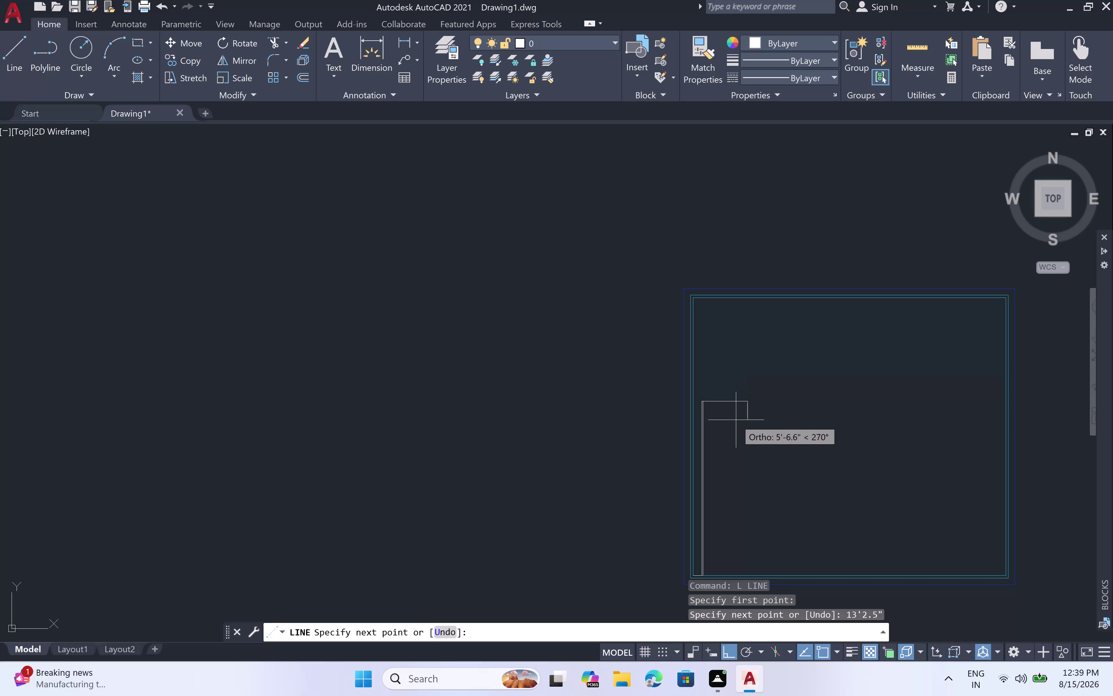
Finish the 13'2.5" vertical line down to the frame's bottom edge.
scroll(up, 3)
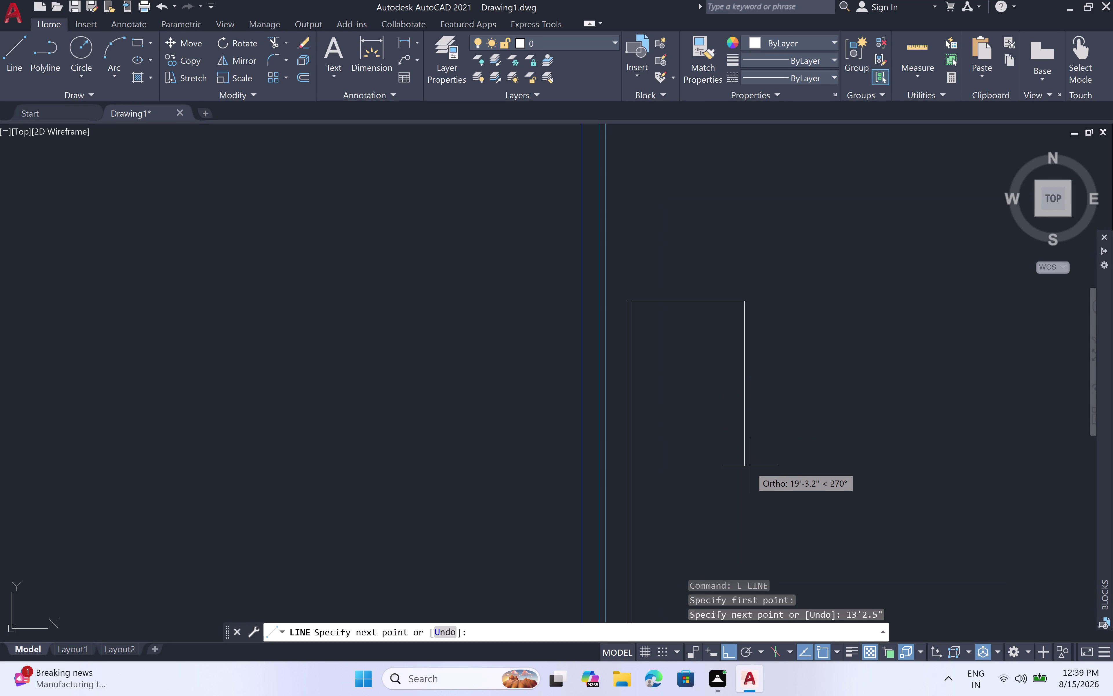
scroll(down, 3)
scroll(down, 3)
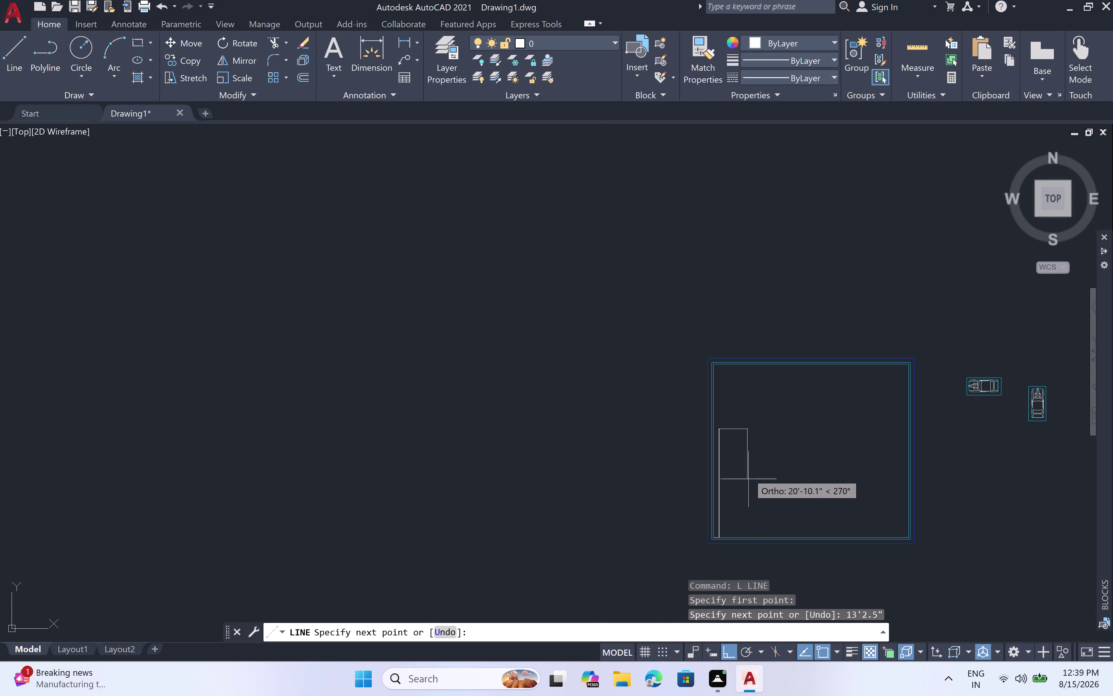
scroll(up, 3)
scroll(up, 3)
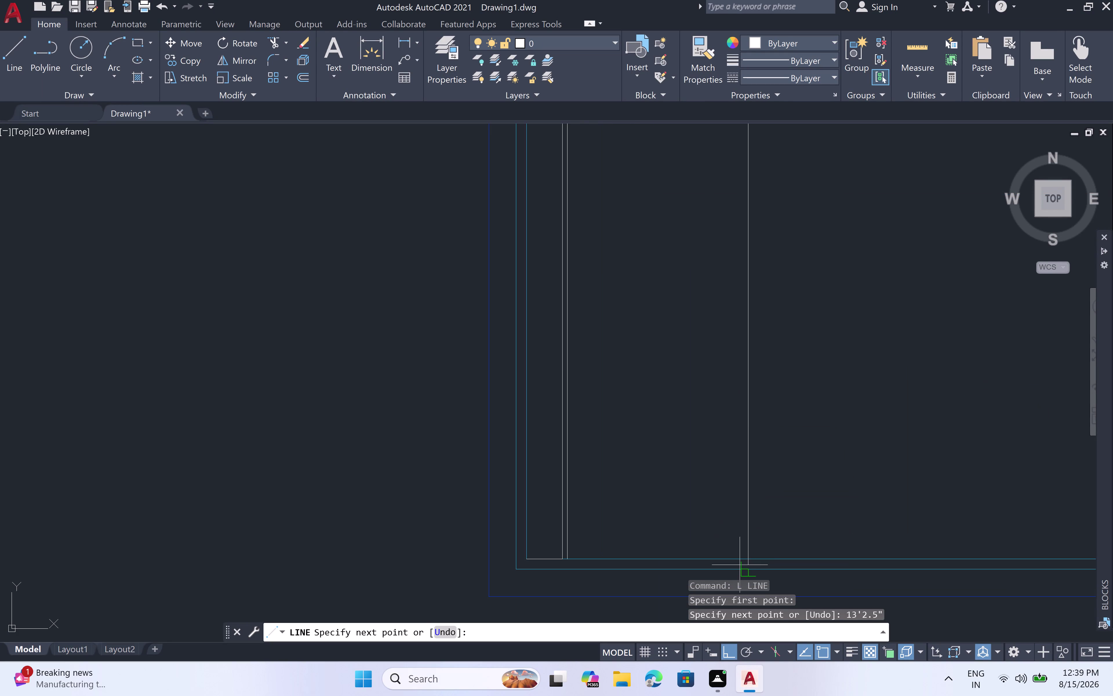
click(747, 558)
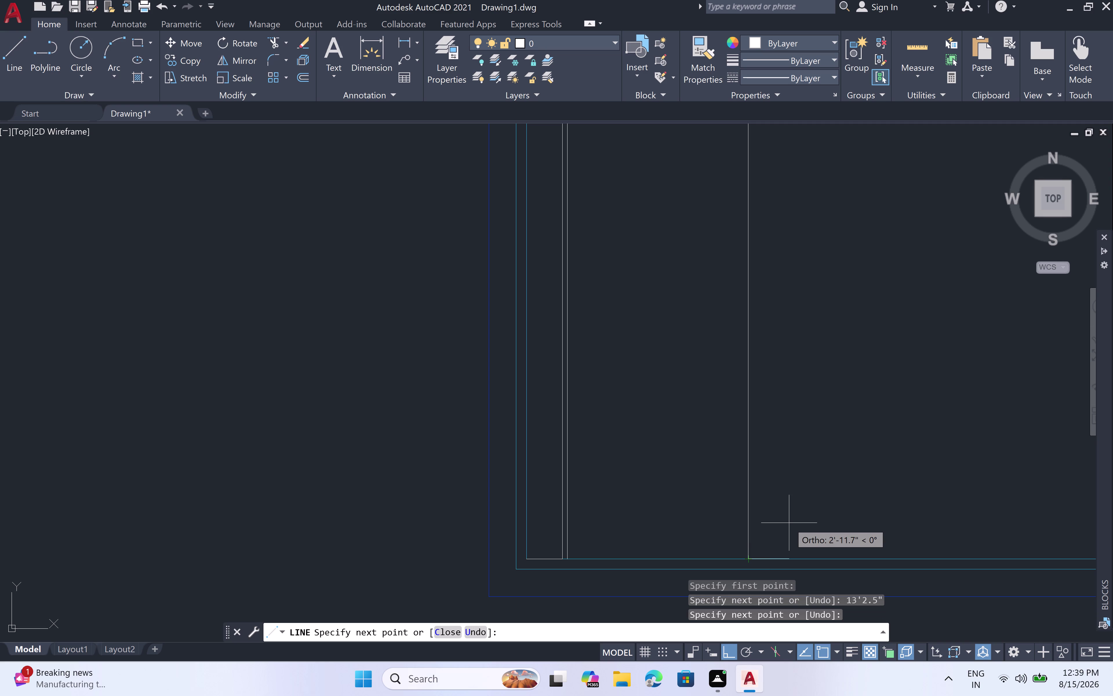
key(Escape)
Cancel the mistaken OFFSETEDGE command and start OFFSET instead.
text(O)
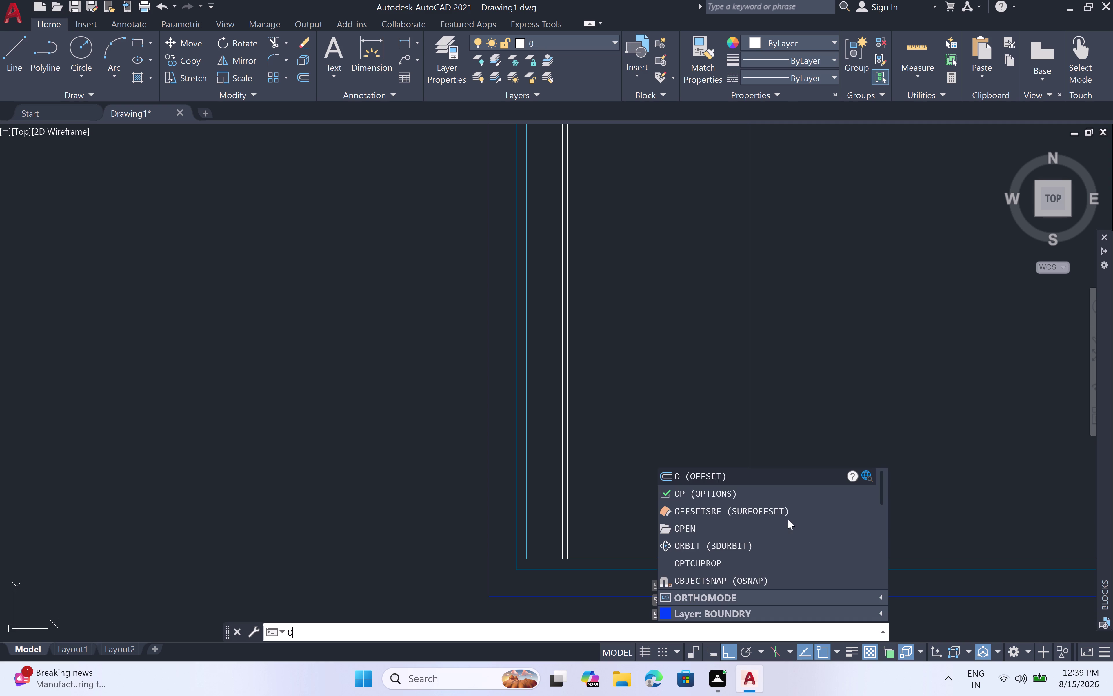
text(FF)
key(space)
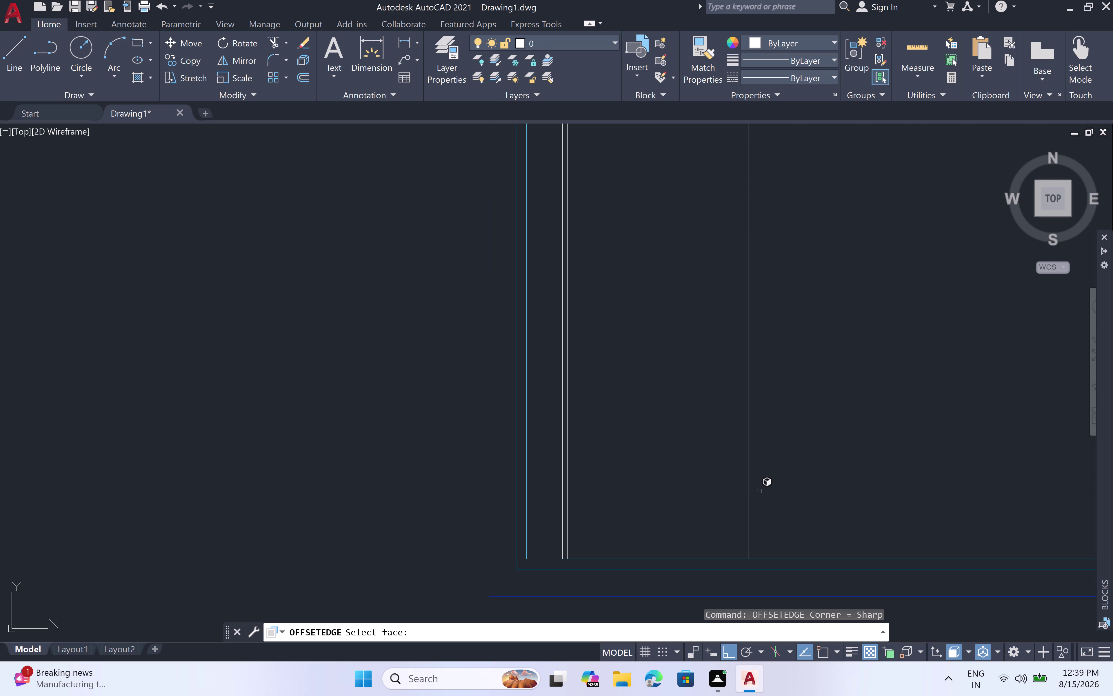
key(Escape)
key(o)
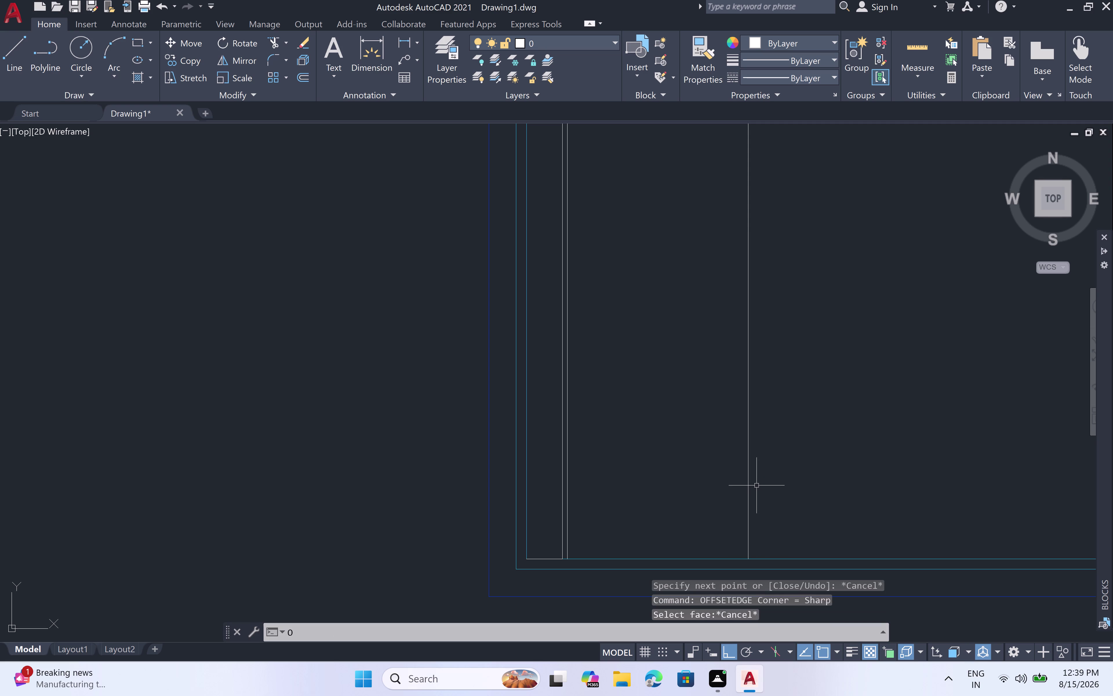
text(FF)
key(space)
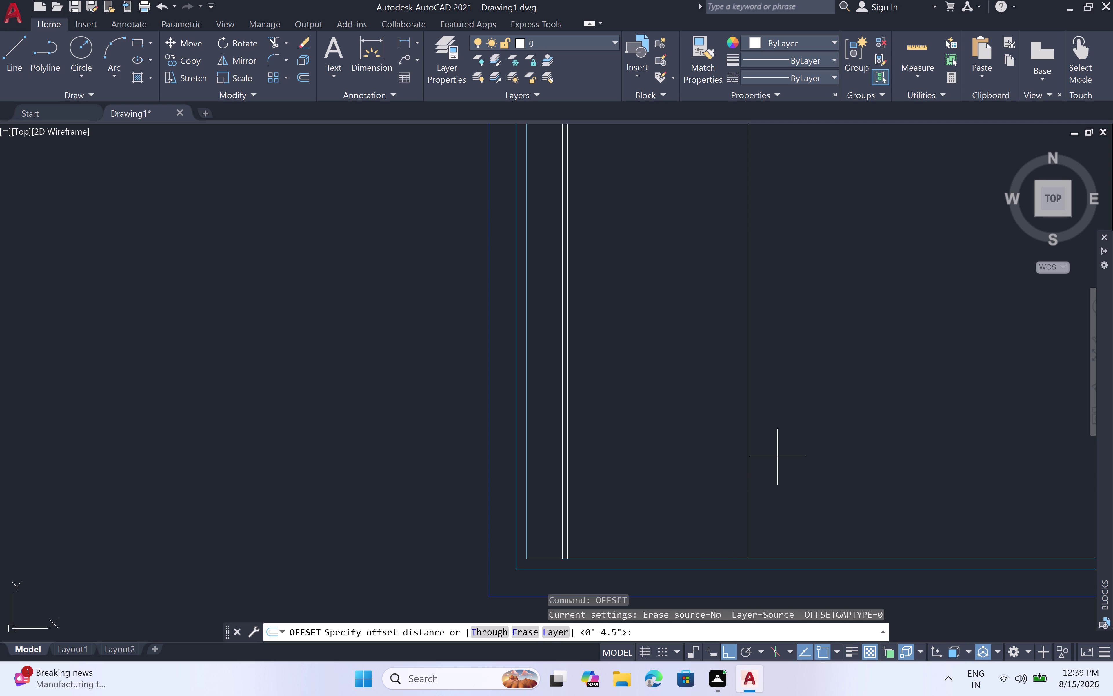
Offset the inner vertical line 4.5" to the right.
key(space)
click(749, 450)
double_click(787, 440)
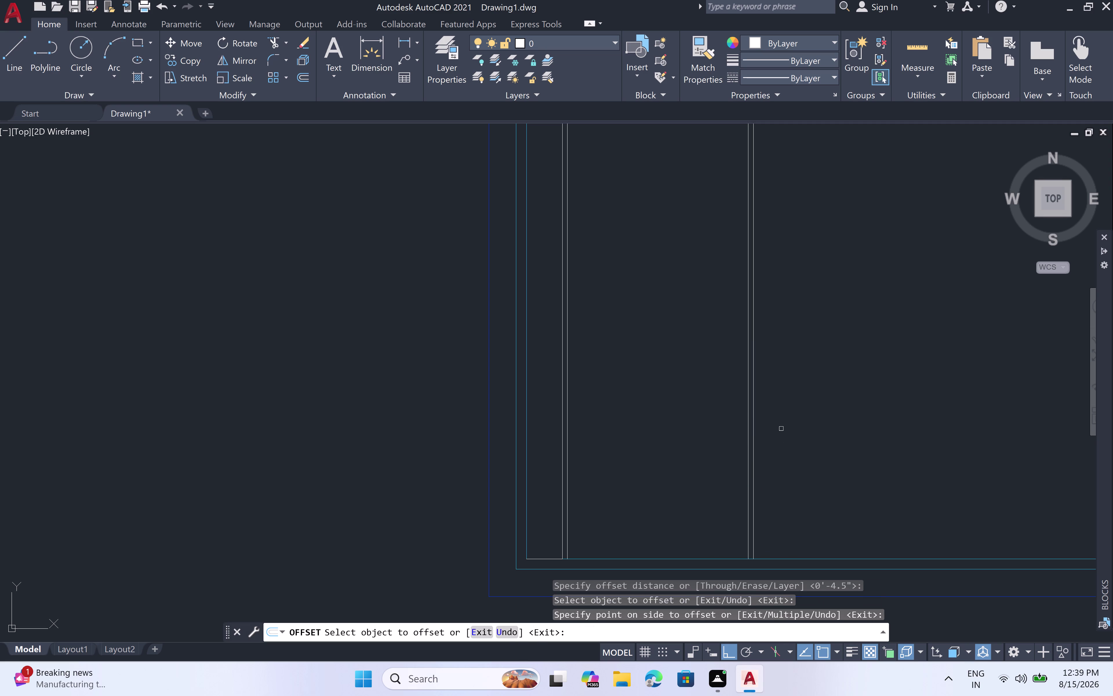
scroll(down, 3)
middle_drag(784, 175, 828, 460)
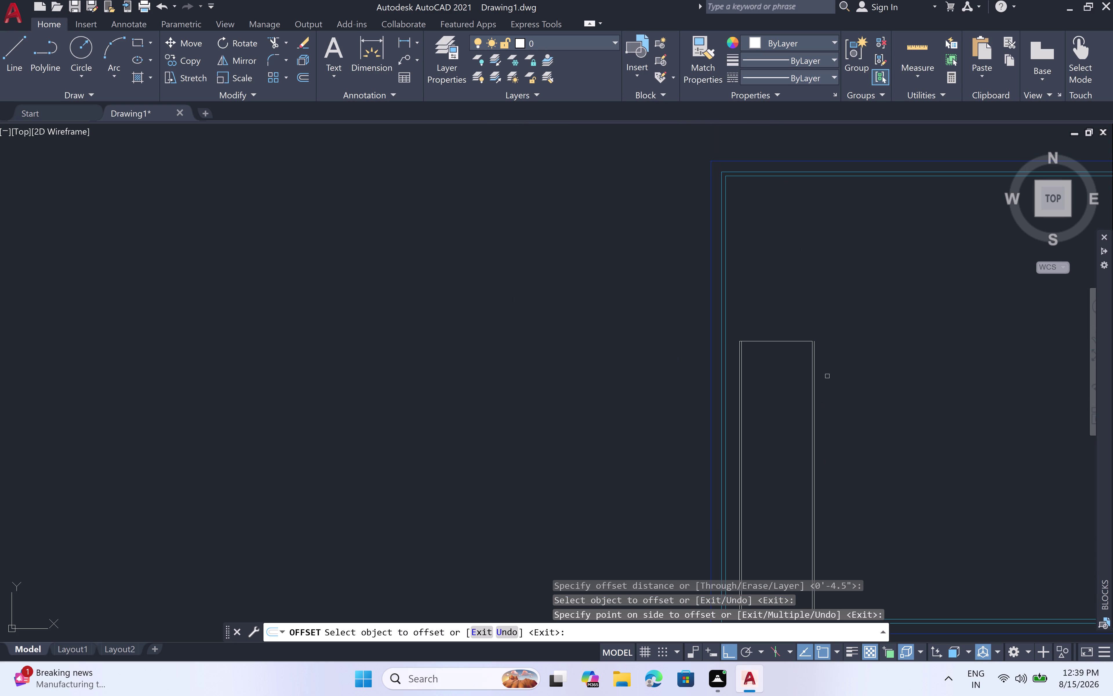
scroll(up, 3)
key(Escape)
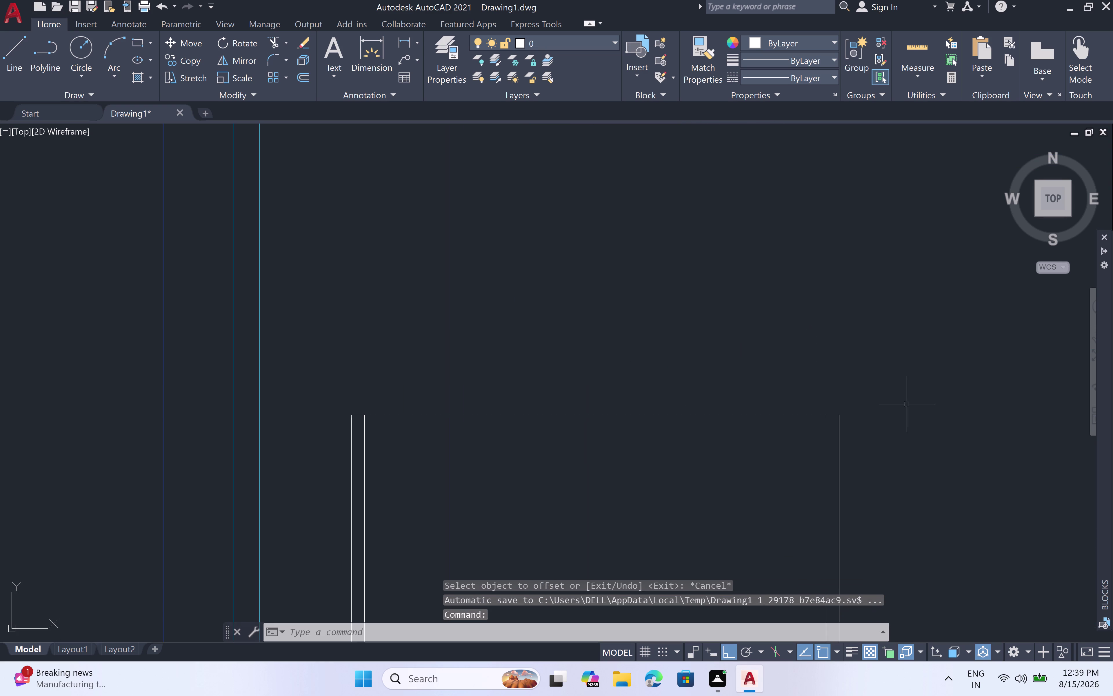
Attempt a short line at the frame's top-right corner, then cancel it.
key(l)
key(space)
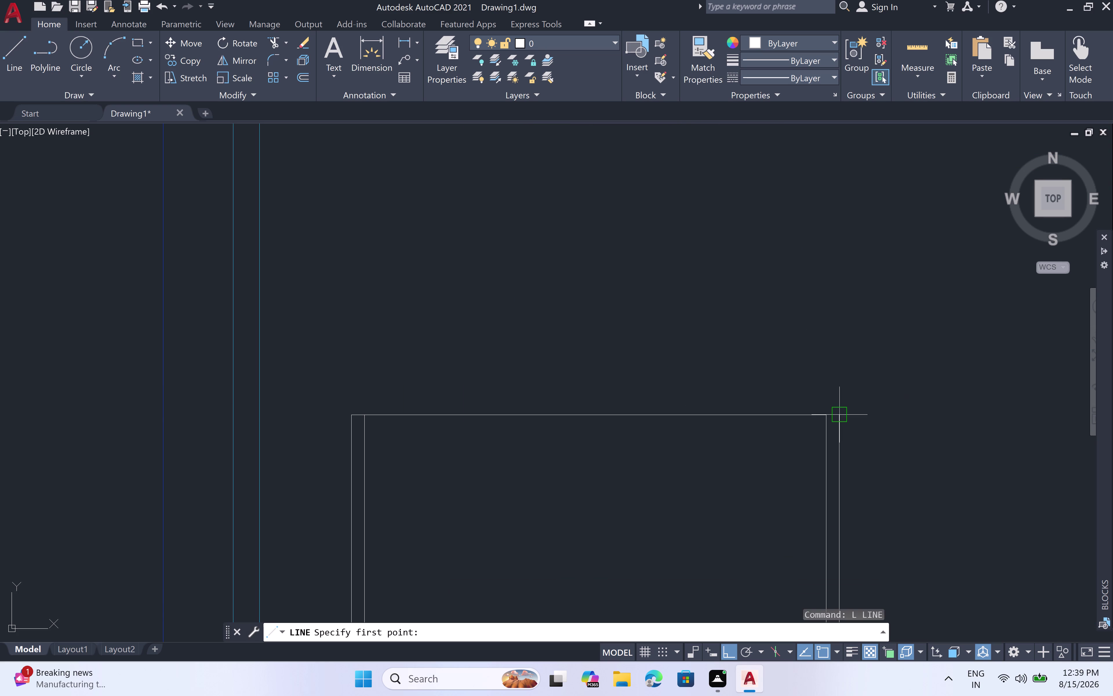
click(826, 416)
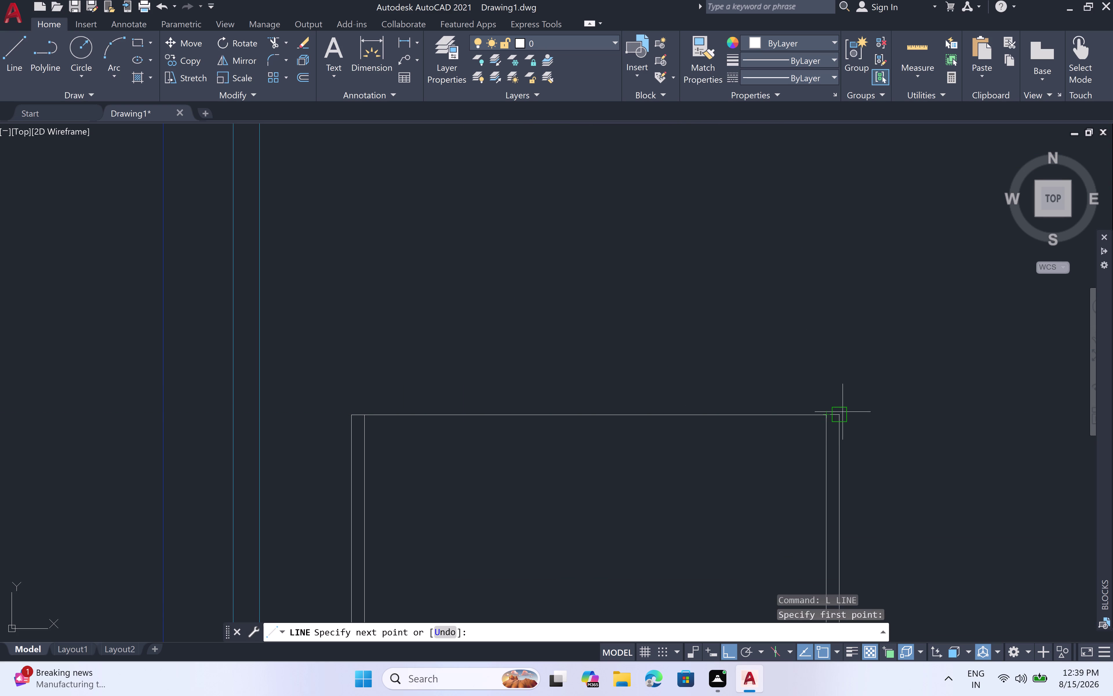
click(837, 413)
key(Escape)
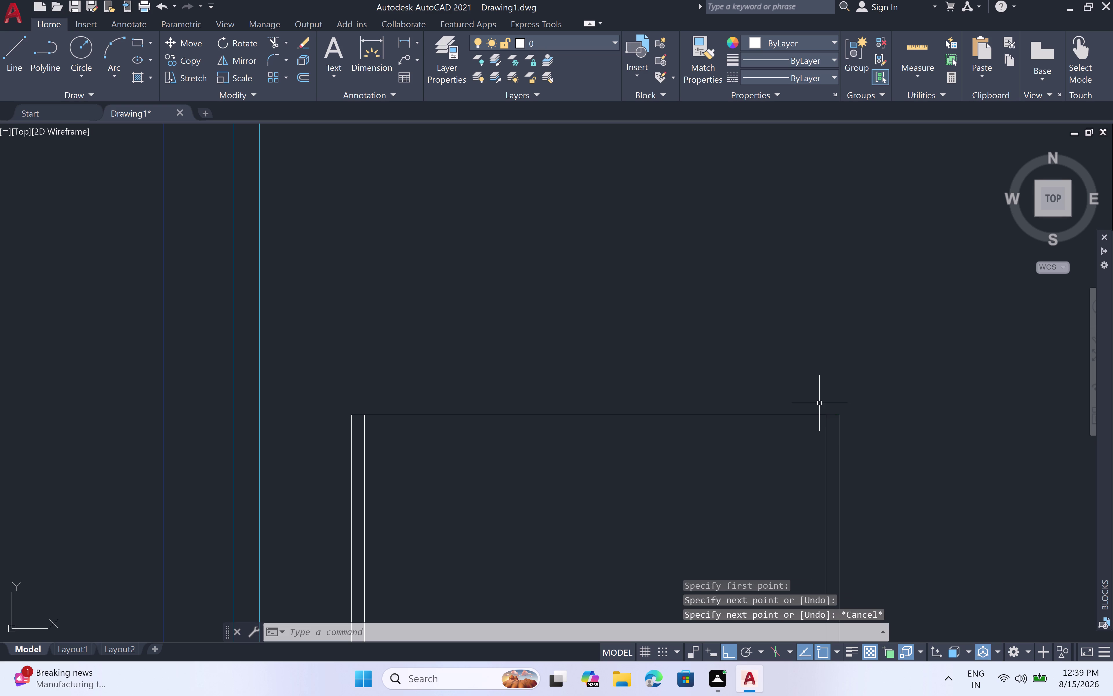
key(l)
key(space)
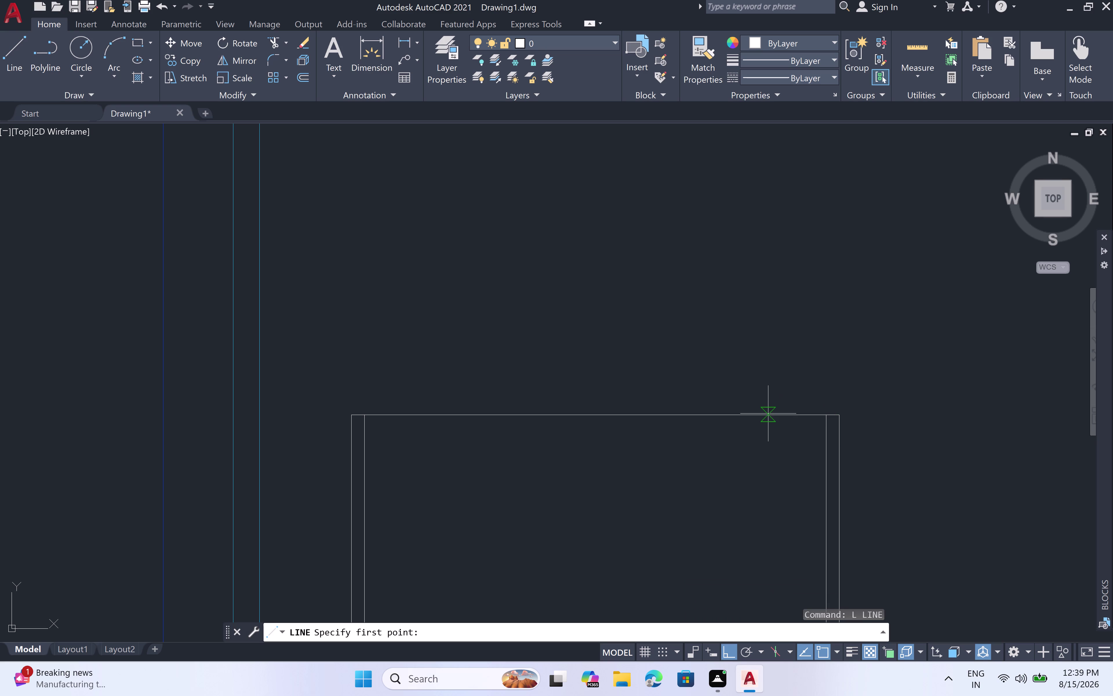
key(Escape)
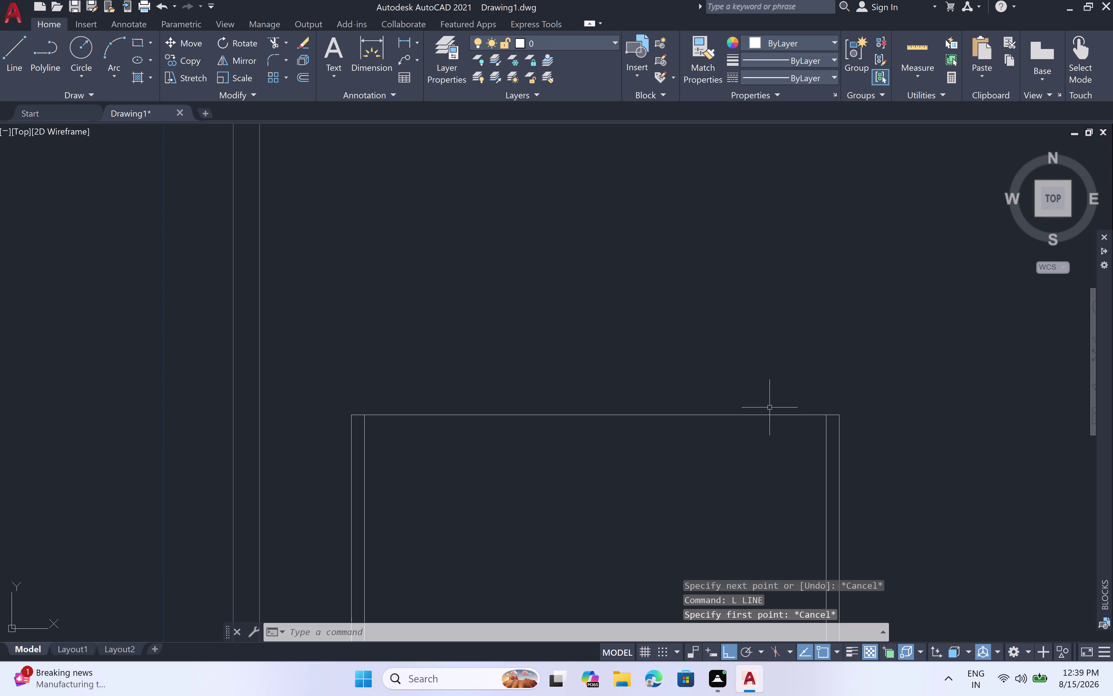
Offset the frame's top edge lines 4.5" upward.
key(o)
text(FF)
key(space)
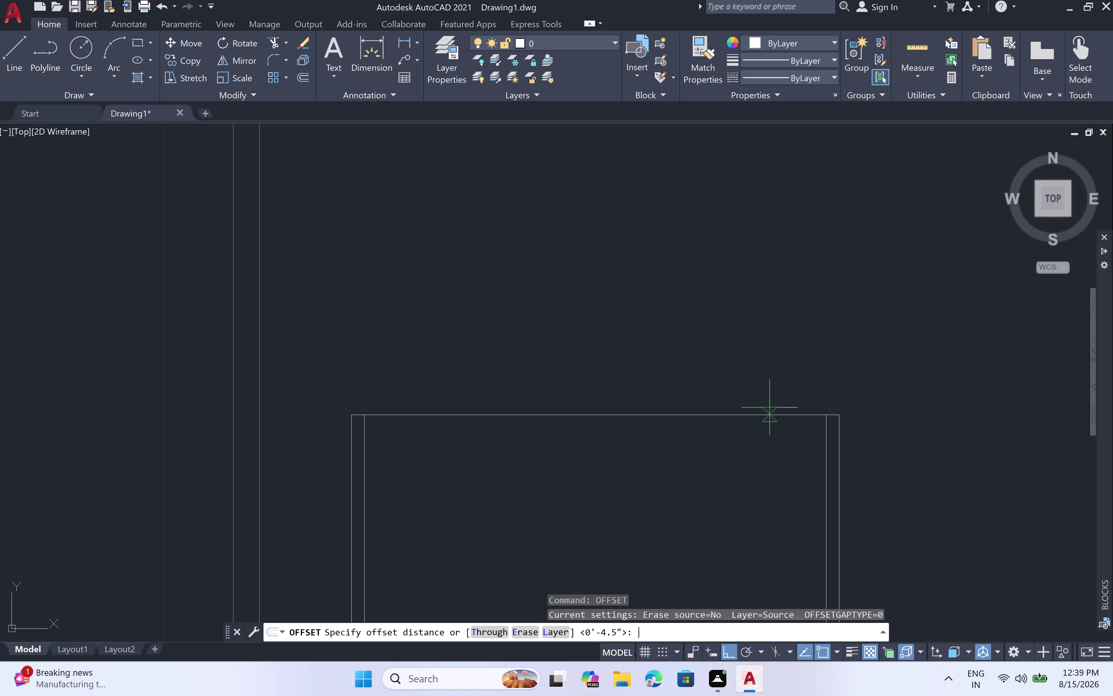
key(space)
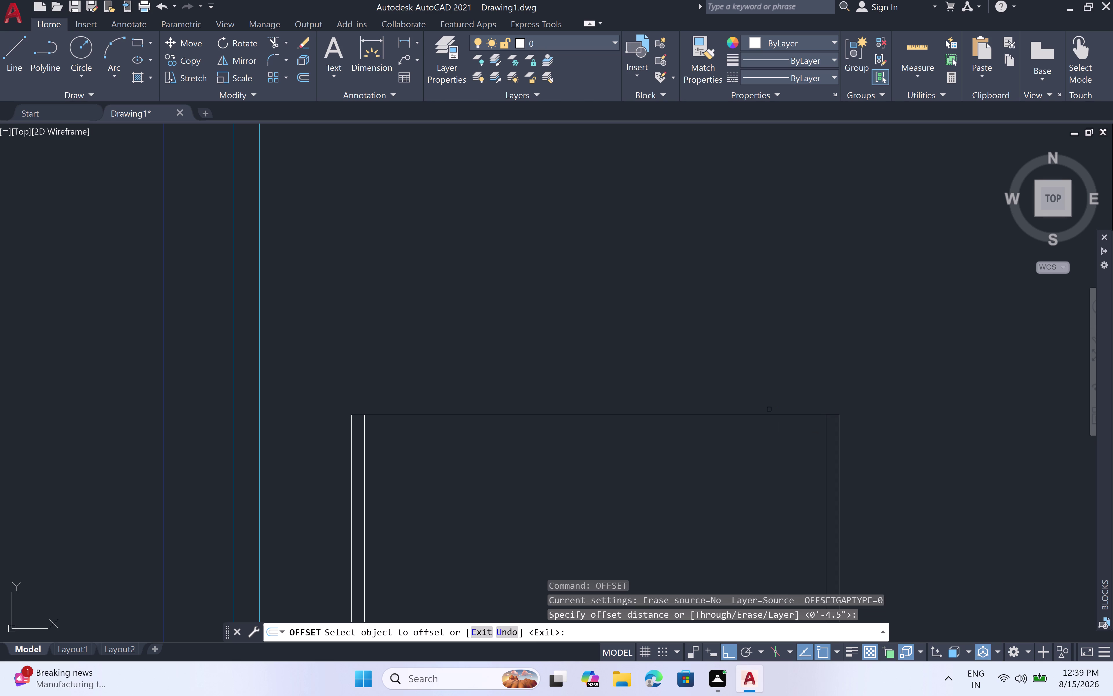
click(768, 414)
click(768, 397)
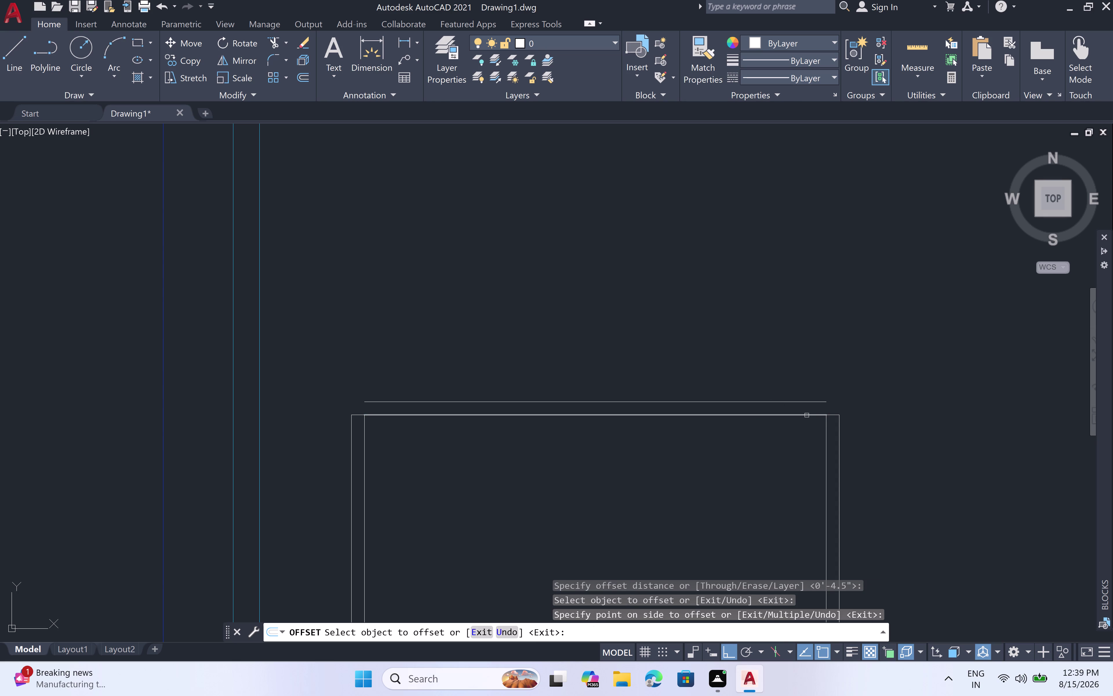
click(831, 414)
click(833, 402)
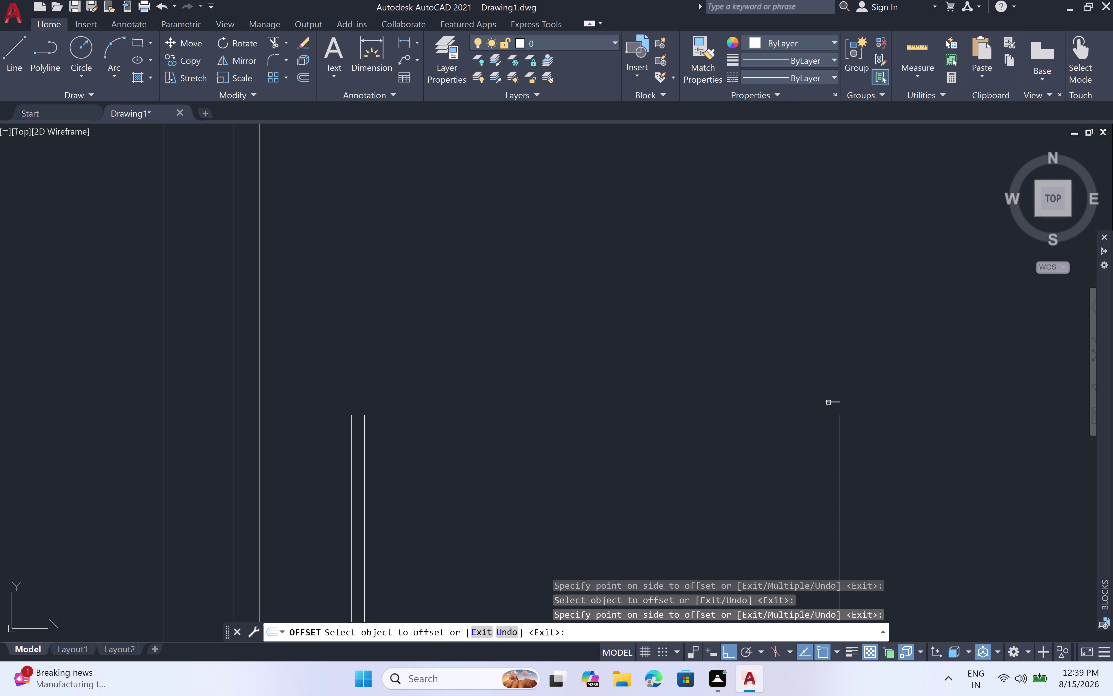
click(359, 414)
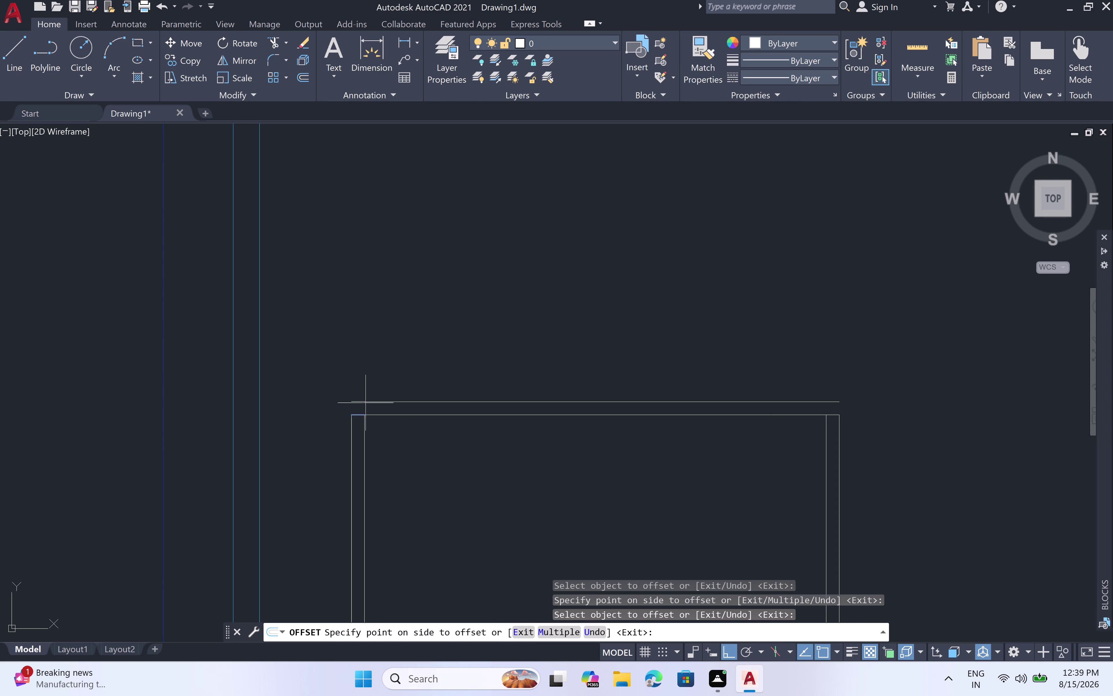
double_click(368, 399)
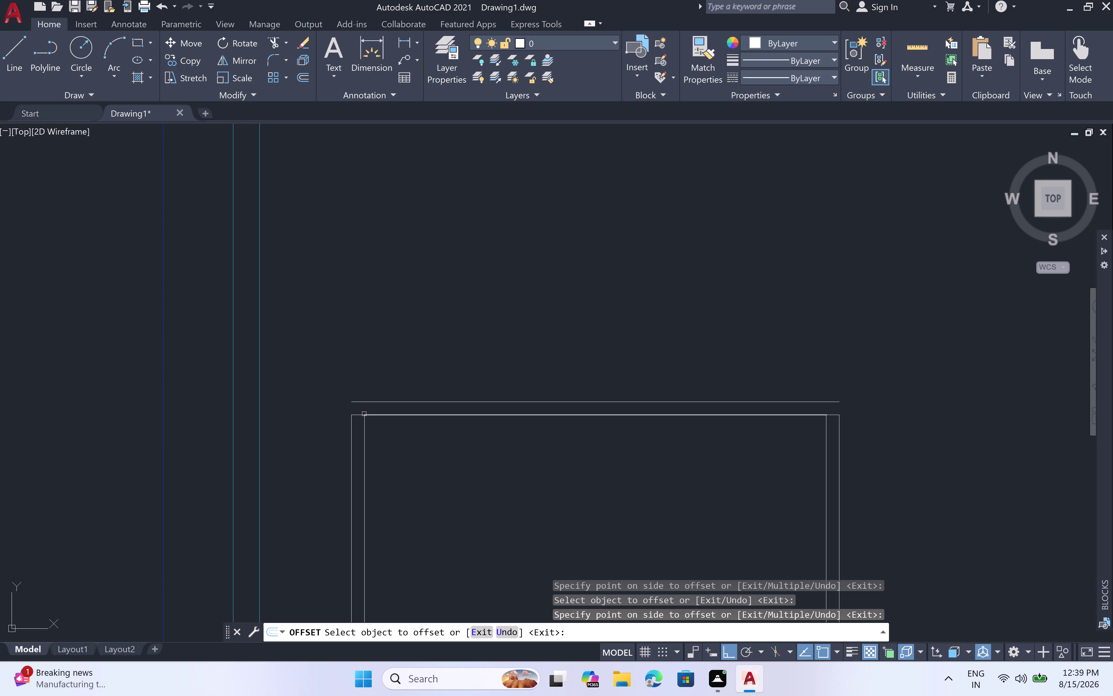
key(Escape)
key(k)
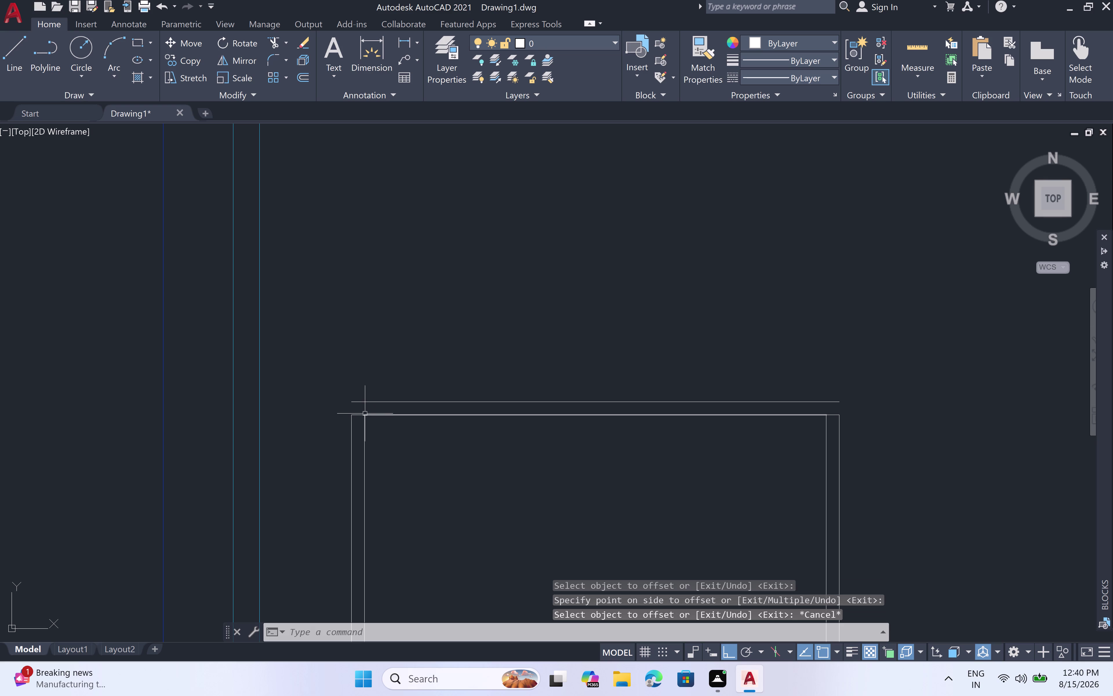
key(BackSpace)
key(l)
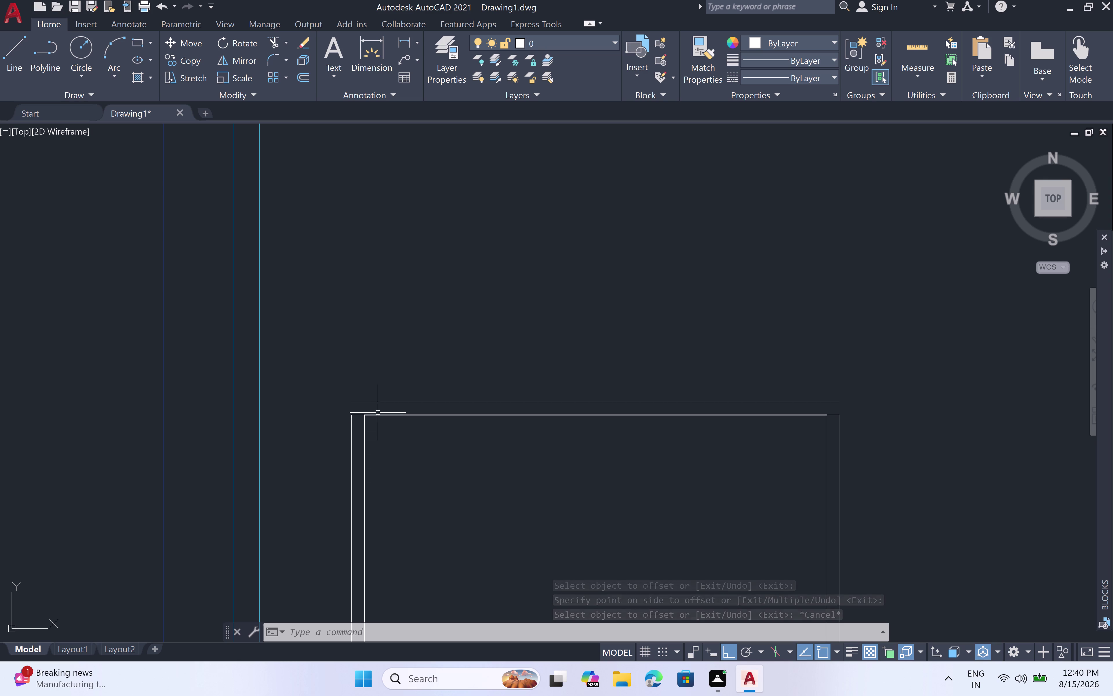
Attempt short lines at the top-left and top-right corners, cancelling each.
key(space)
click(352, 418)
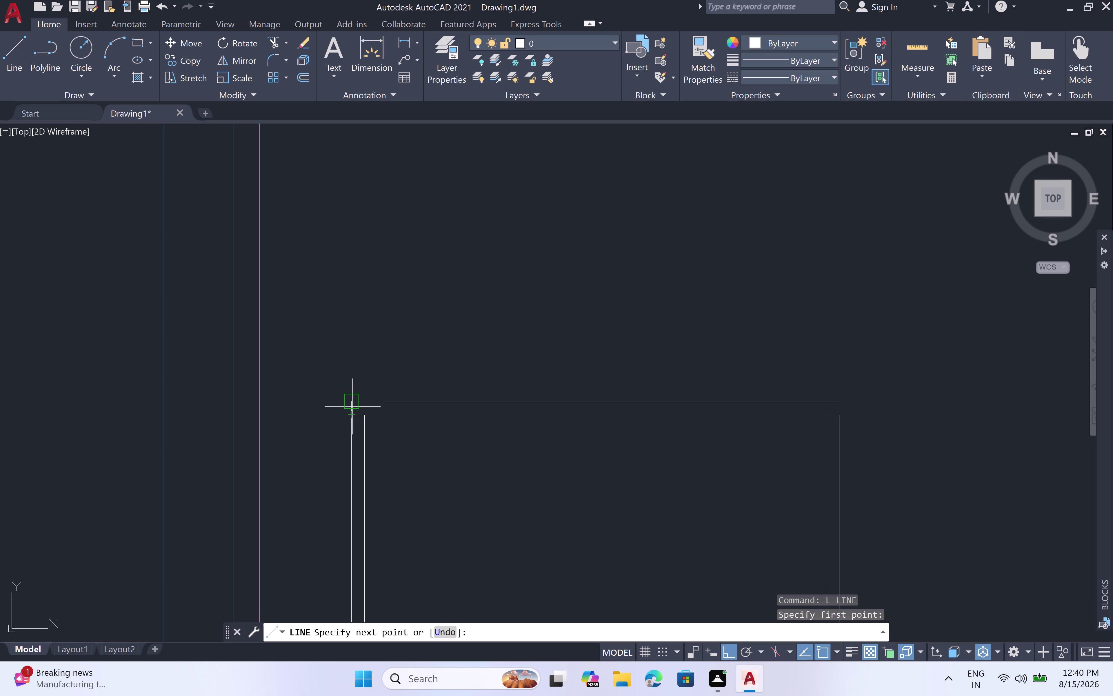
click(353, 402)
key(Escape)
key(space)
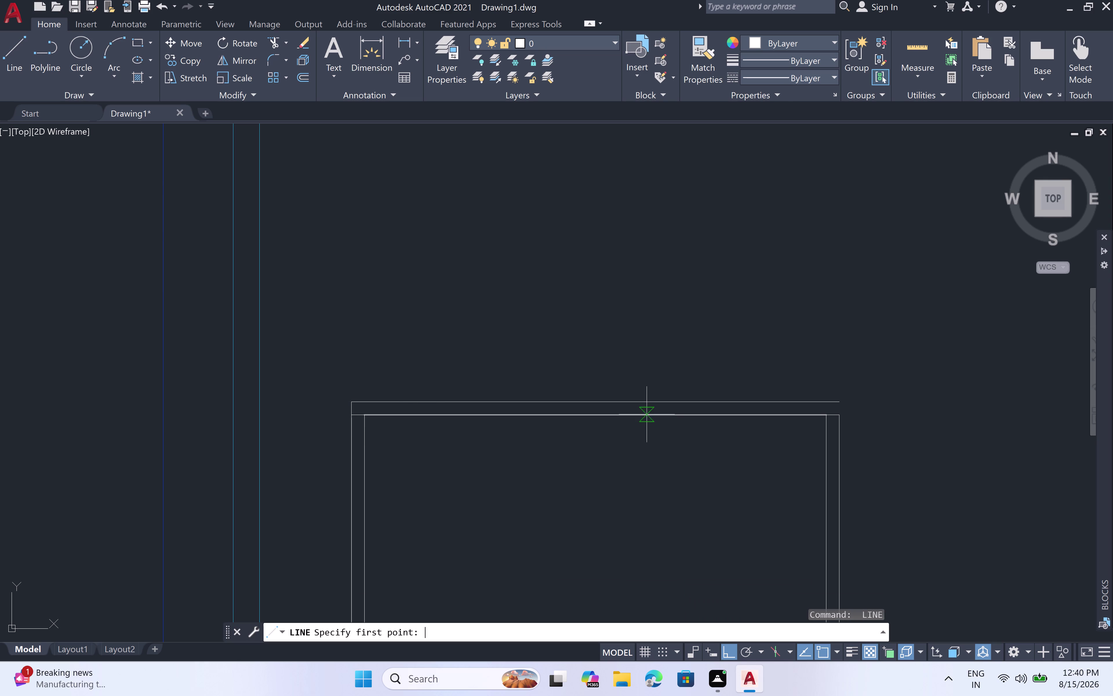
click(841, 419)
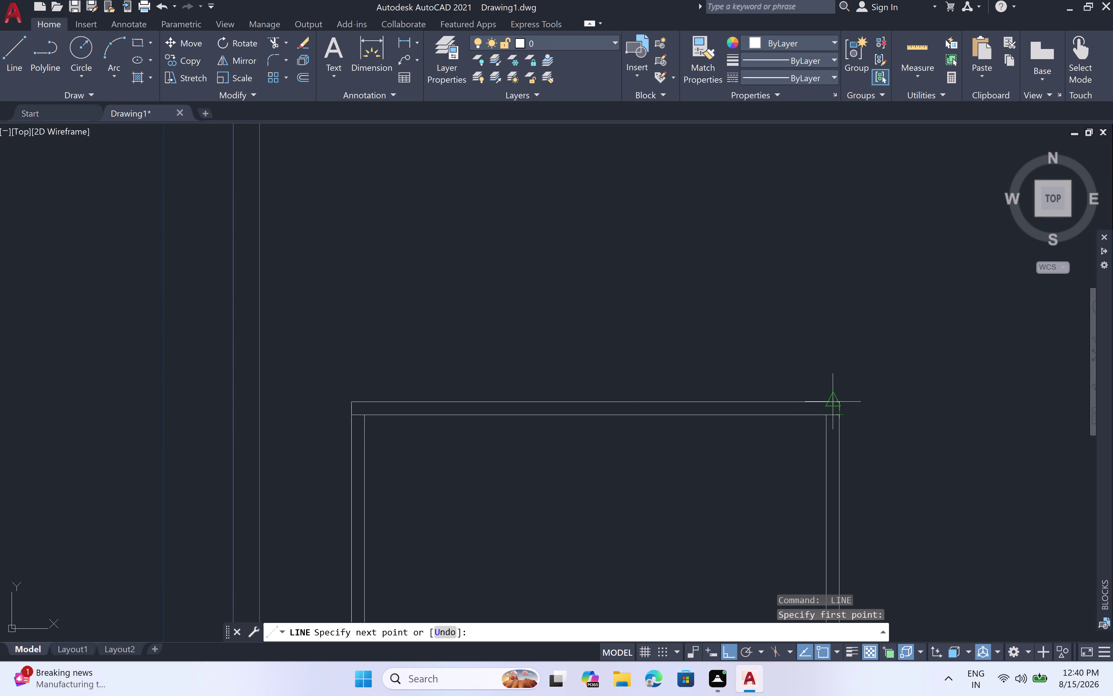
click(839, 406)
key(Escape)
Trim the overhanging line ends at the frame's top corners.
scroll(down, 3)
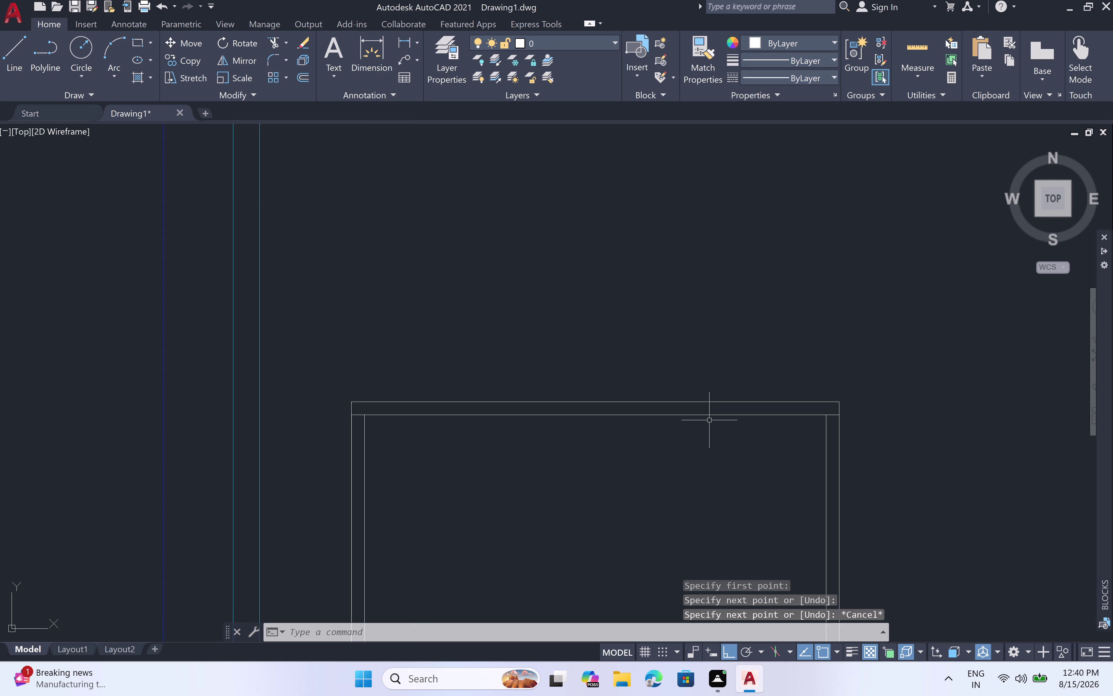
key(t)
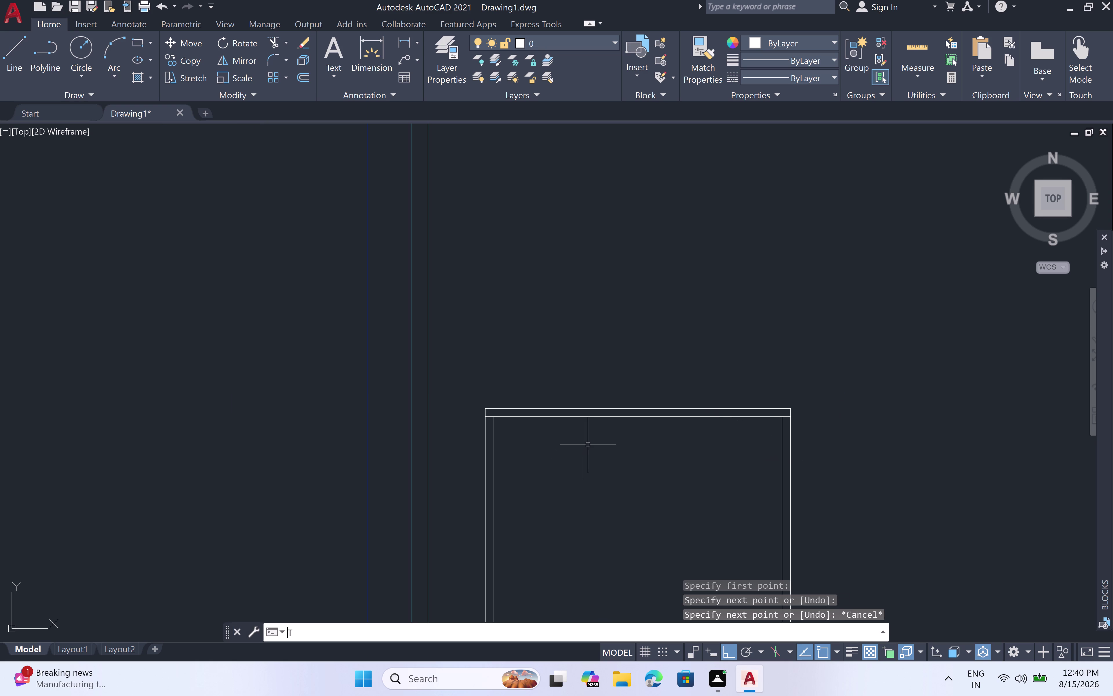
key(r)
key(space)
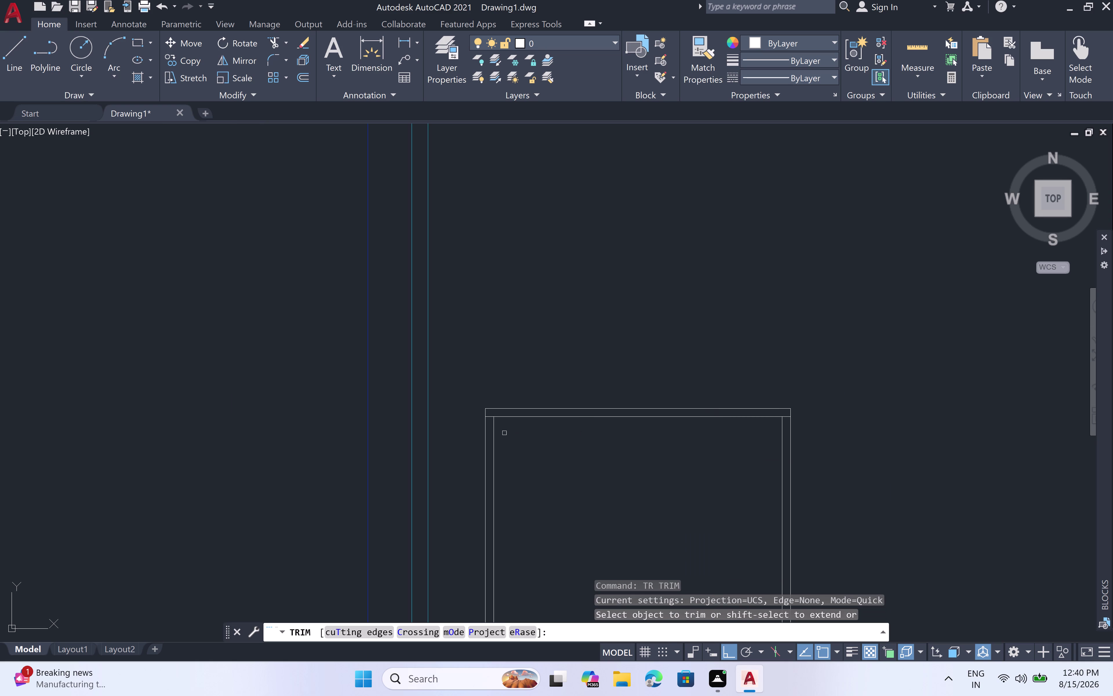
scroll(up, 3)
click(548, 421)
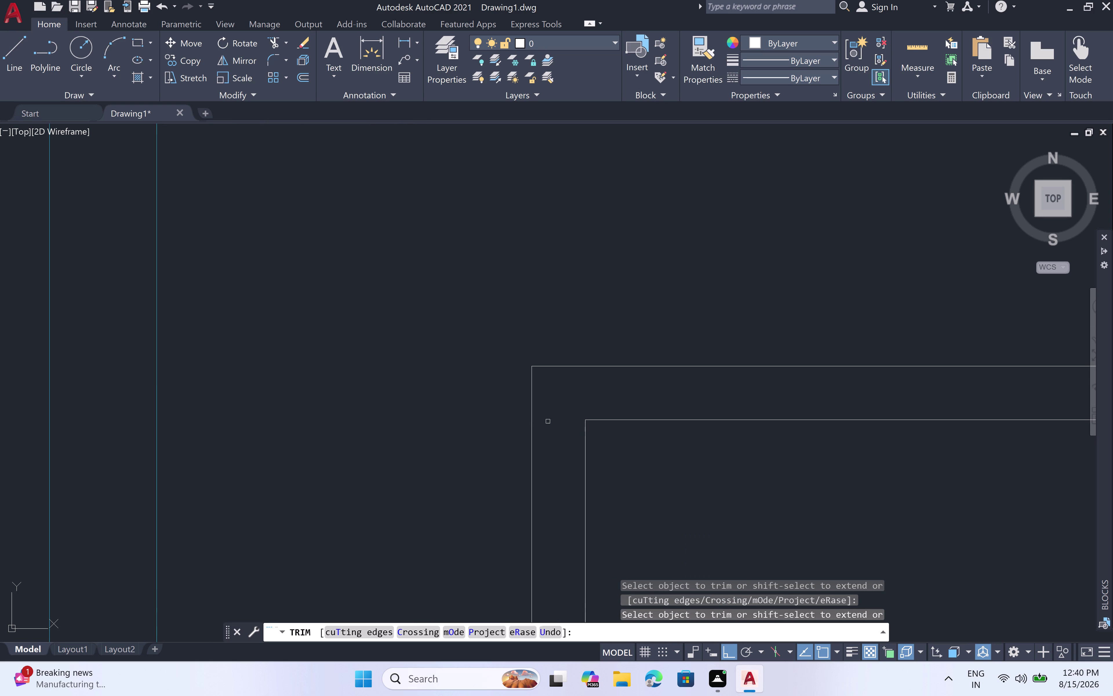
scroll(down, 3)
scroll(up, 3)
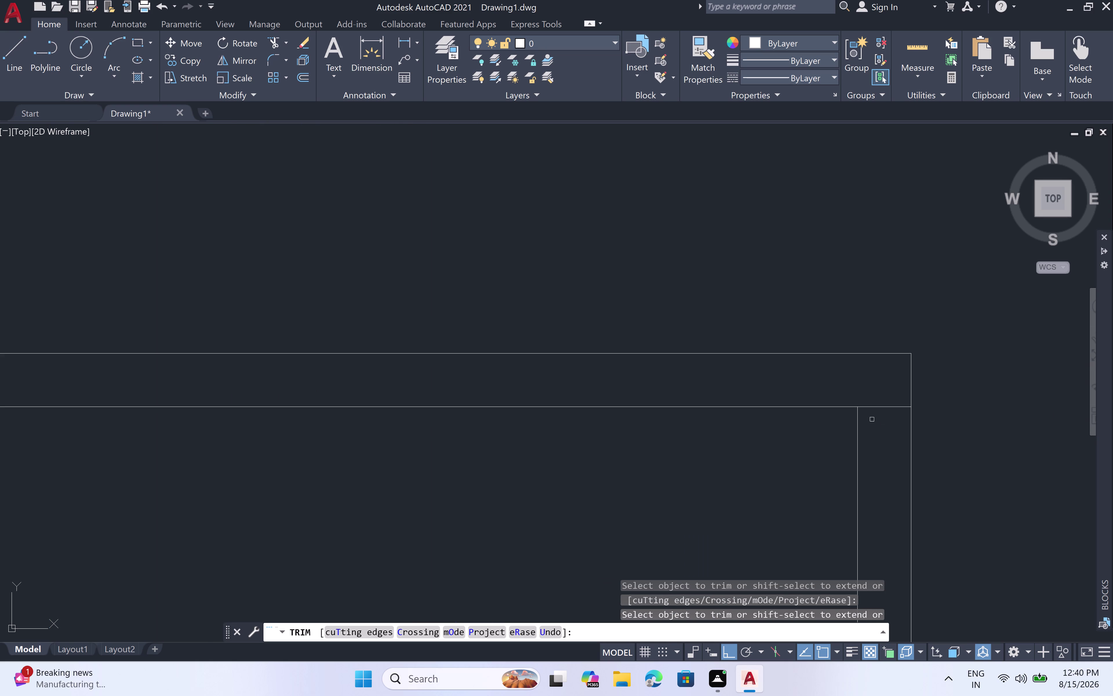
click(879, 405)
scroll(down, 3)
middle_drag(780, 475, 777, 209)
scroll(down, 3)
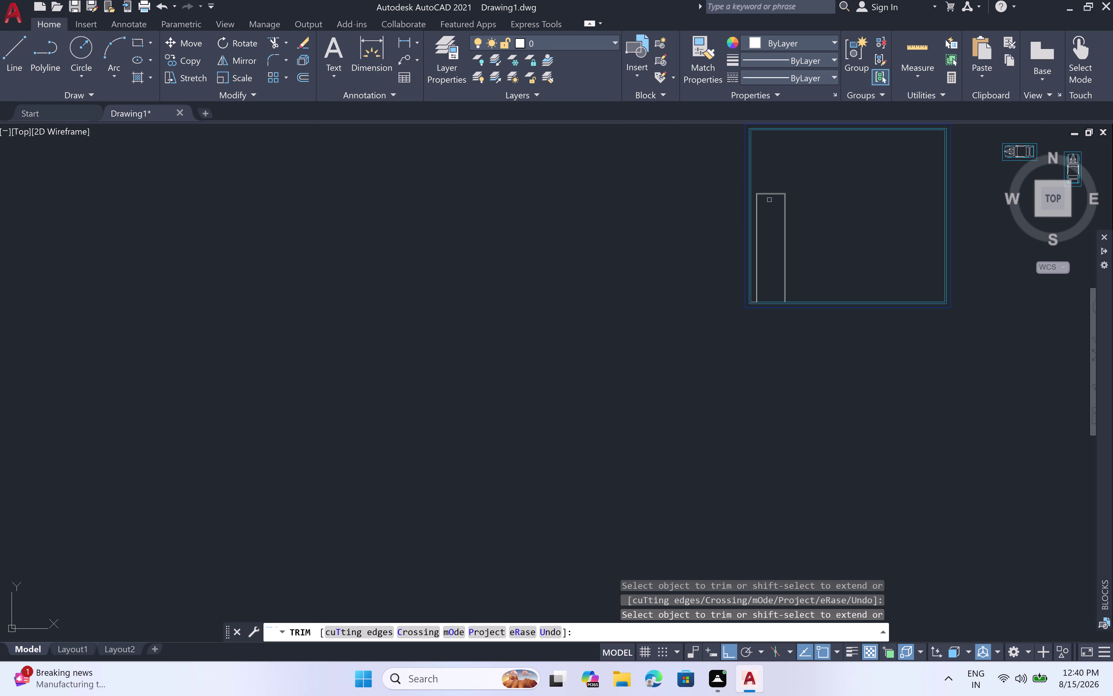
scroll(up, 3)
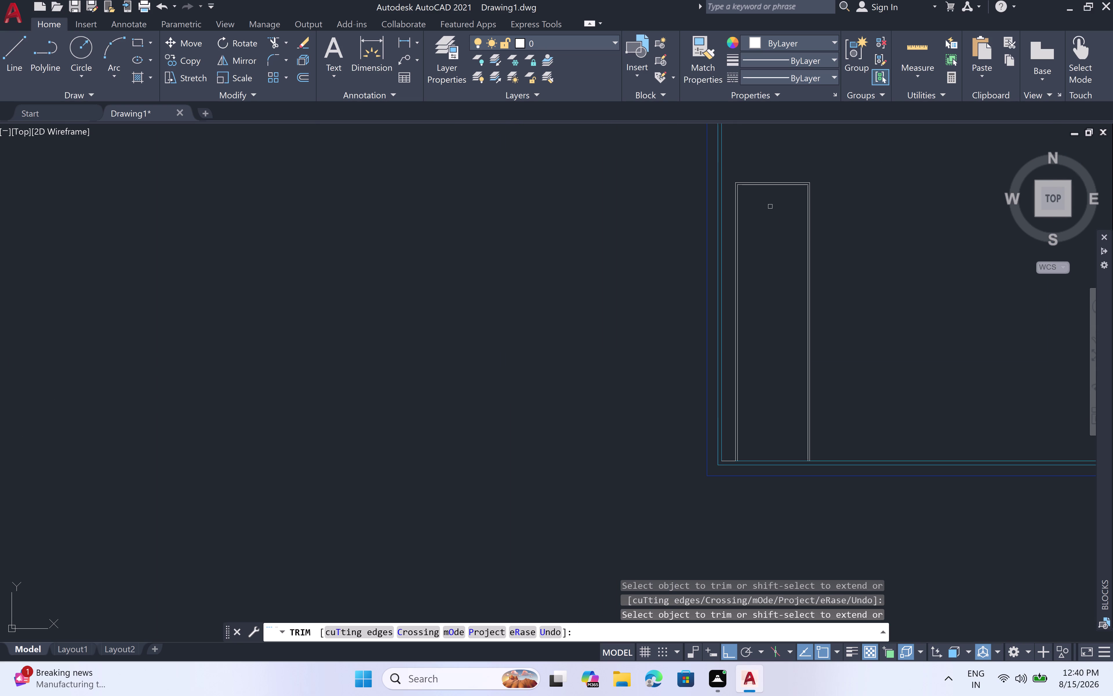
key(Escape)
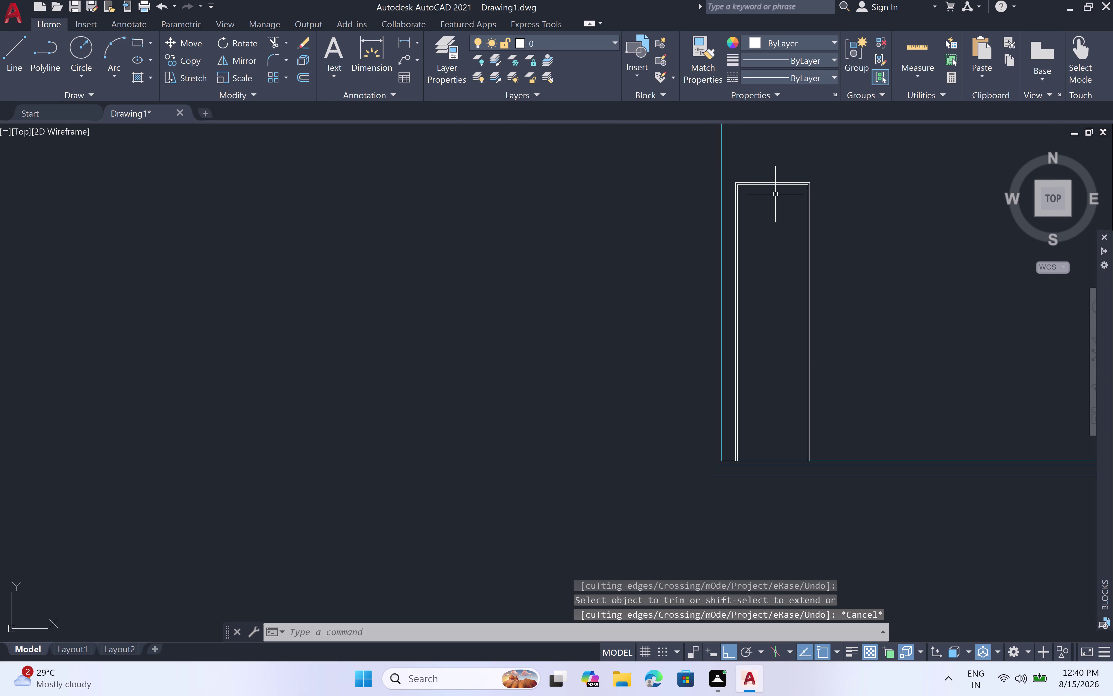
Draw a vertical centre line down the narrow panel to the frame bottom.
key(l)
key(space)
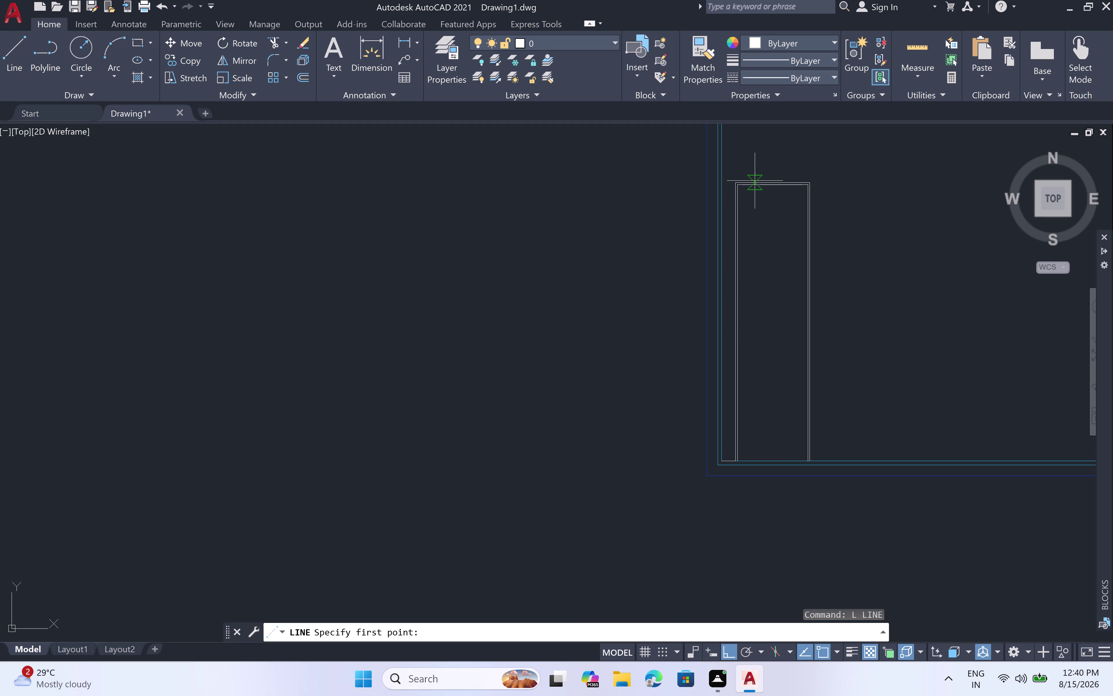
scroll(up, 3)
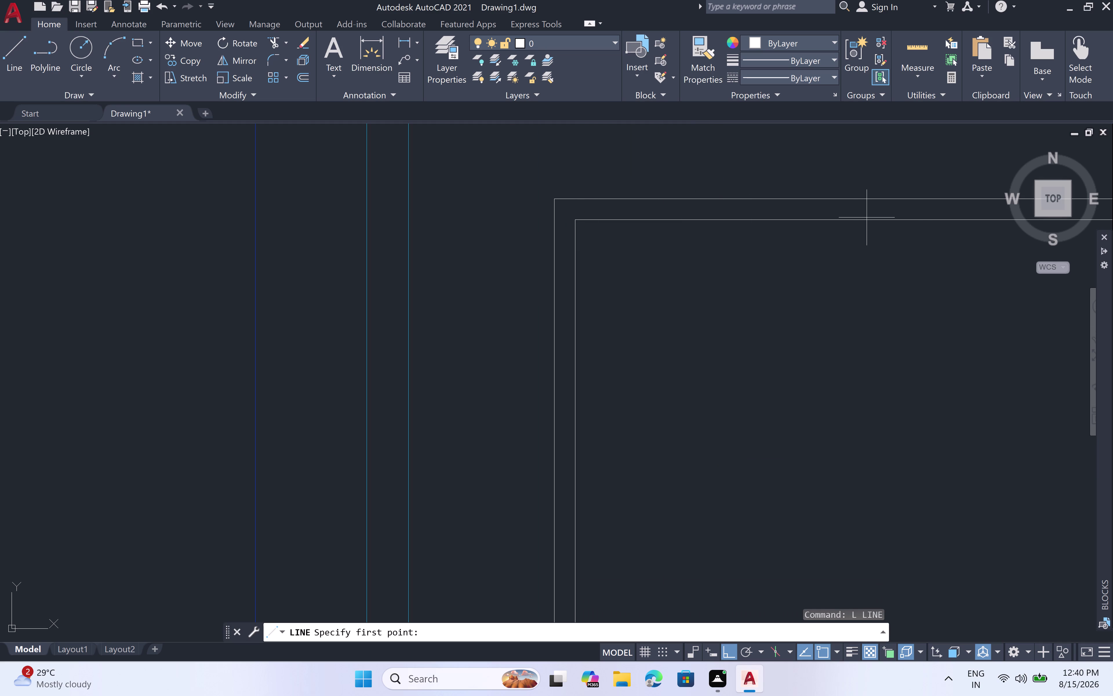
scroll(down, 3)
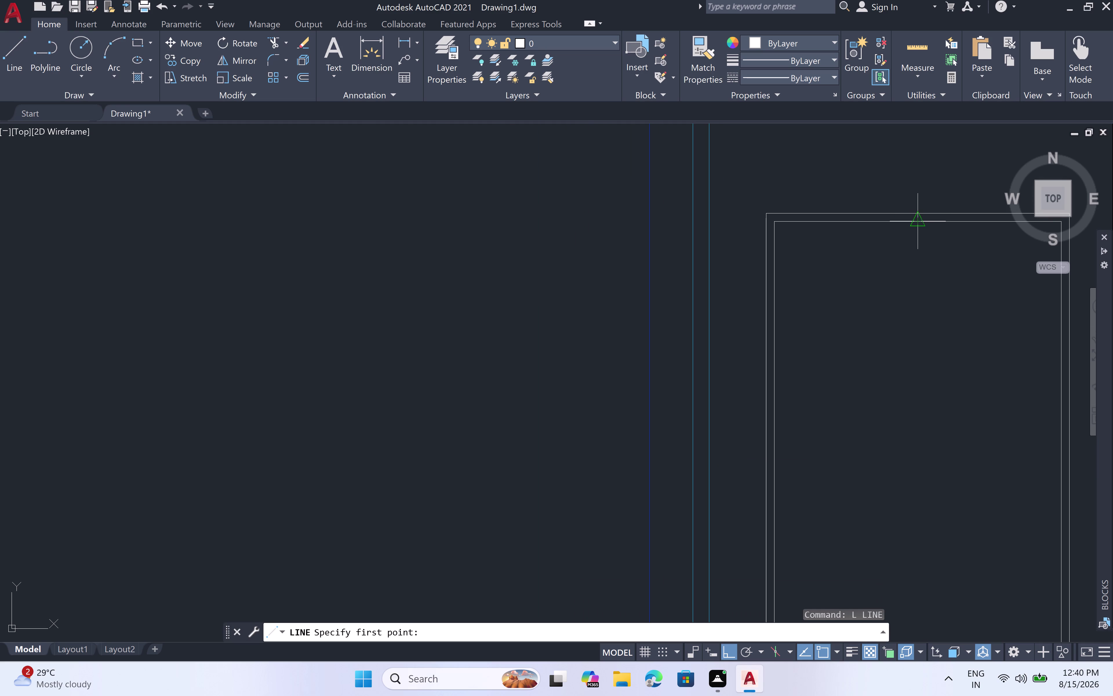
drag(923, 220, 924, 222)
scroll(down, 3)
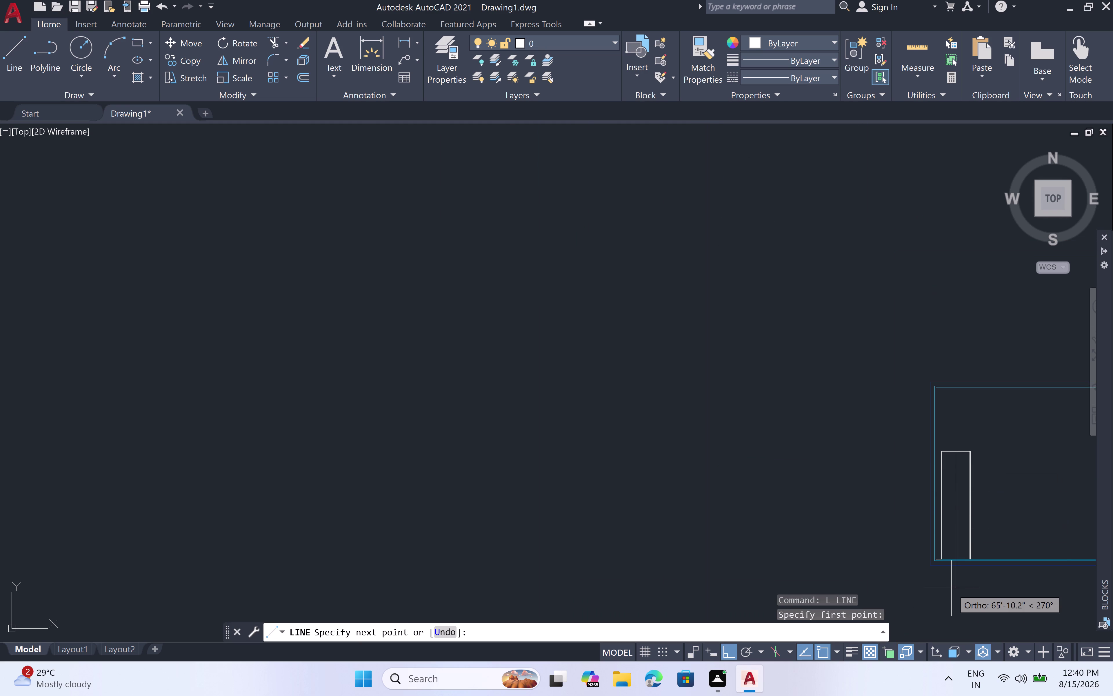
scroll(up, 3)
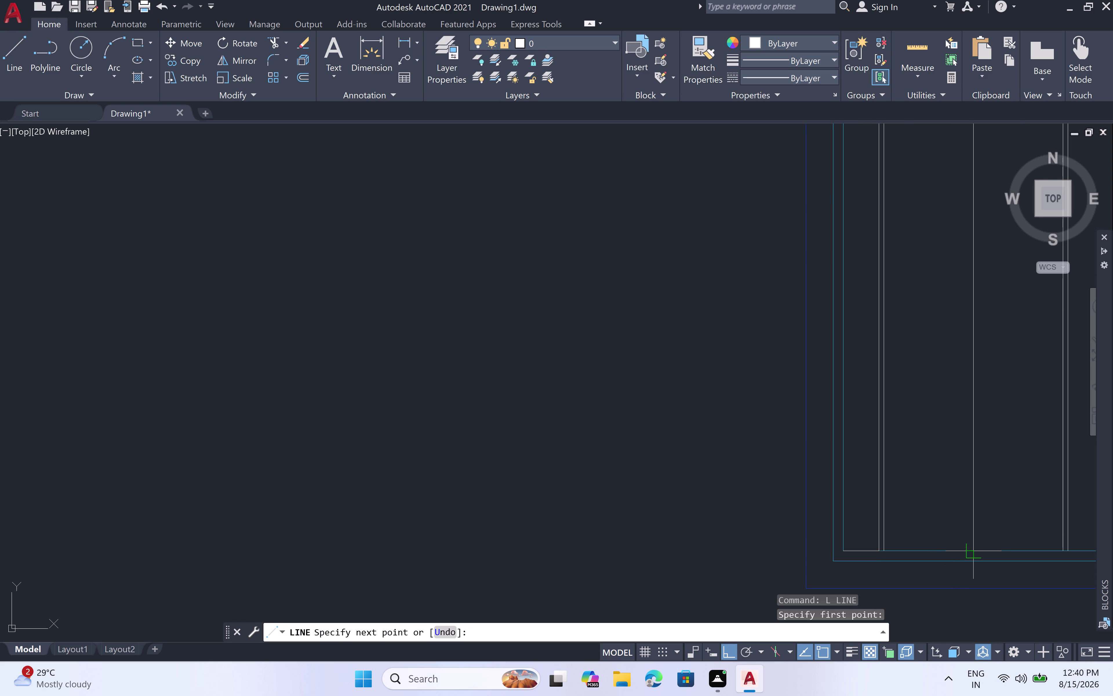
click(968, 549)
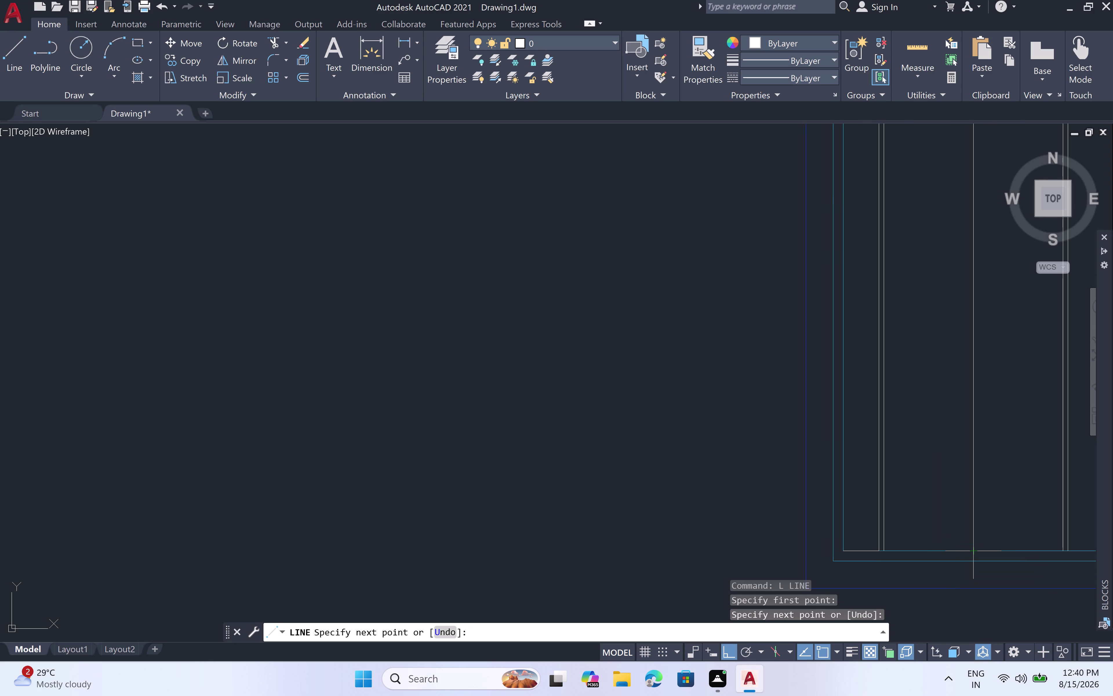
key(Escape)
scroll(down, 3)
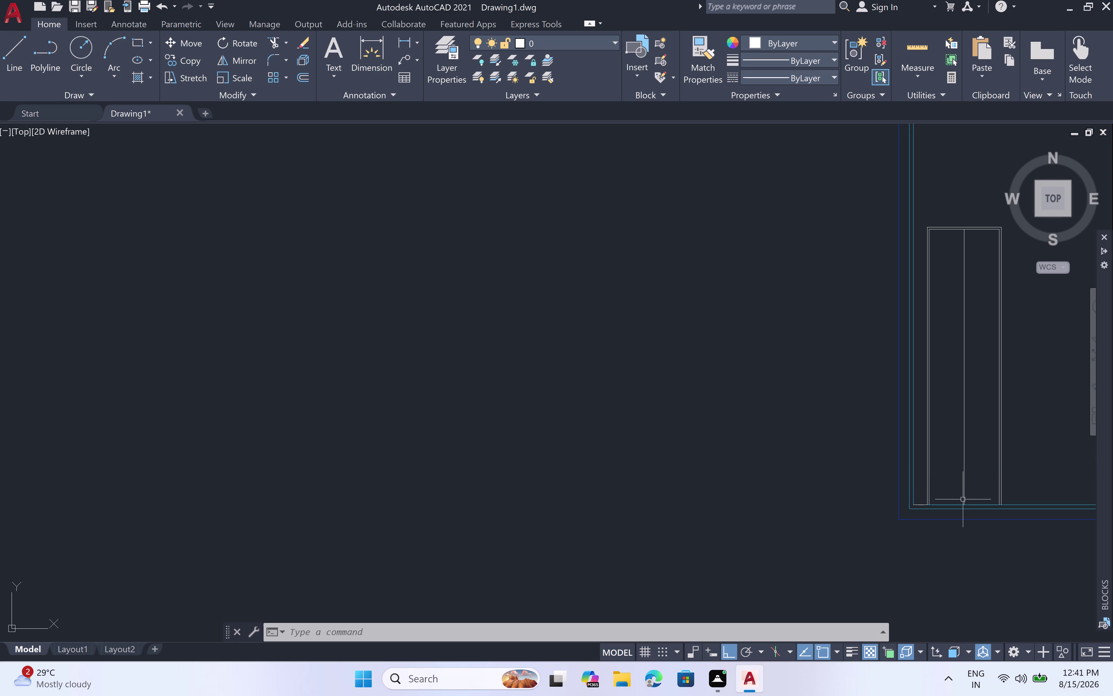
scroll(up, 3)
scroll(down, 3)
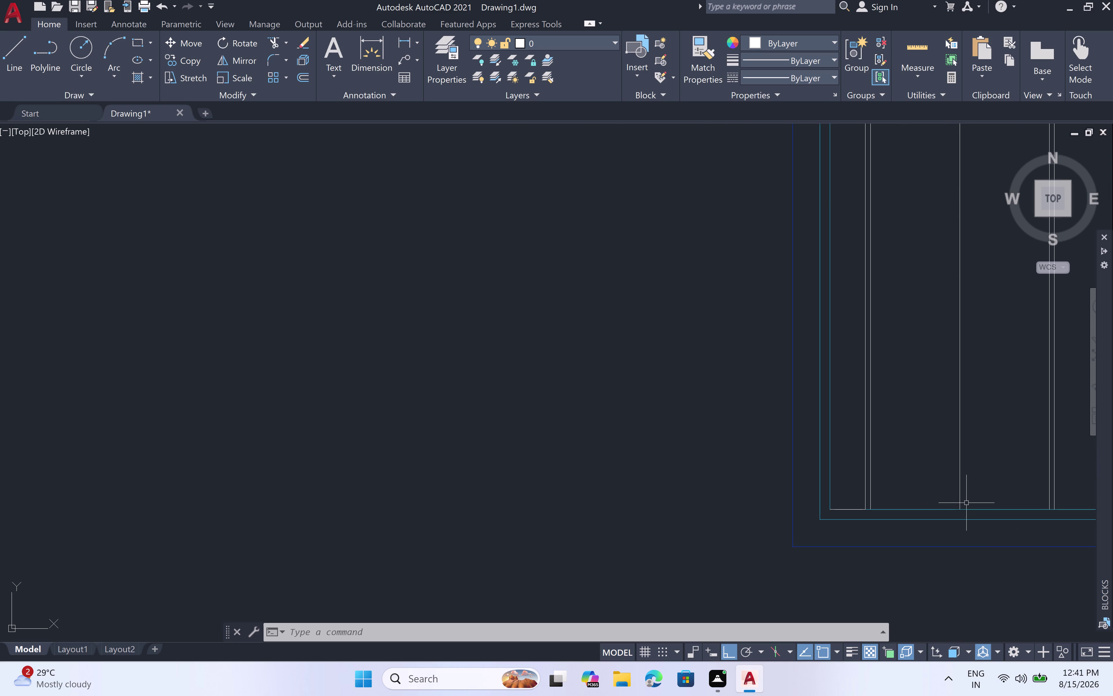
Draw the right chevron slope from a 2' peak to the bottom-right corner.
key(l)
key(space)
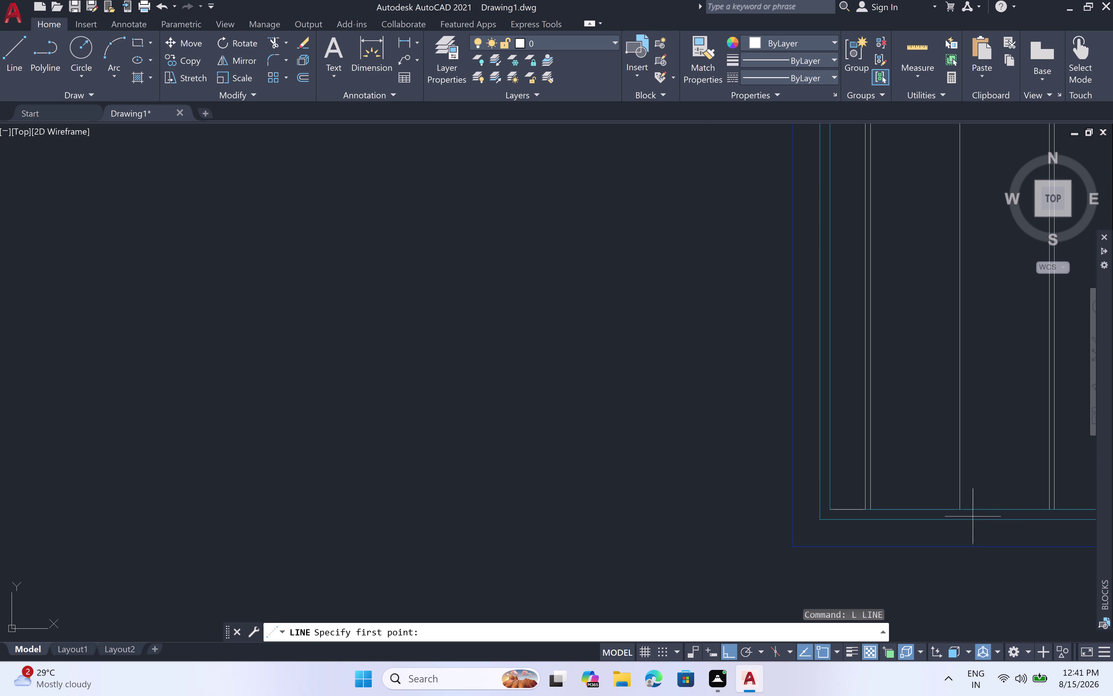
click(963, 511)
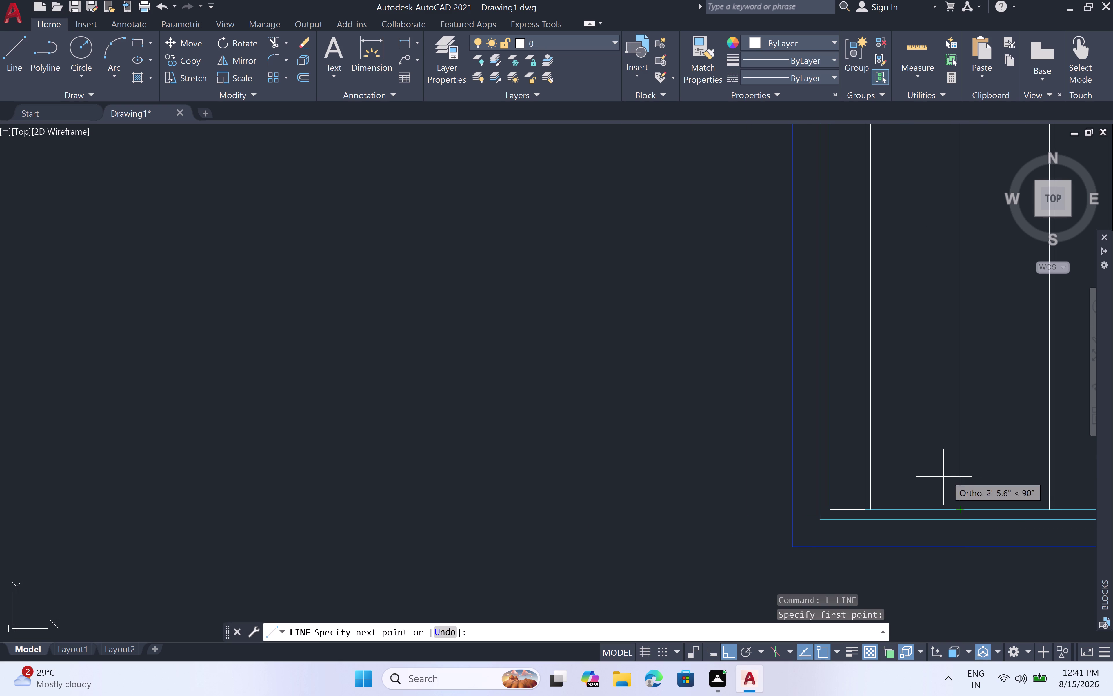
key(2)
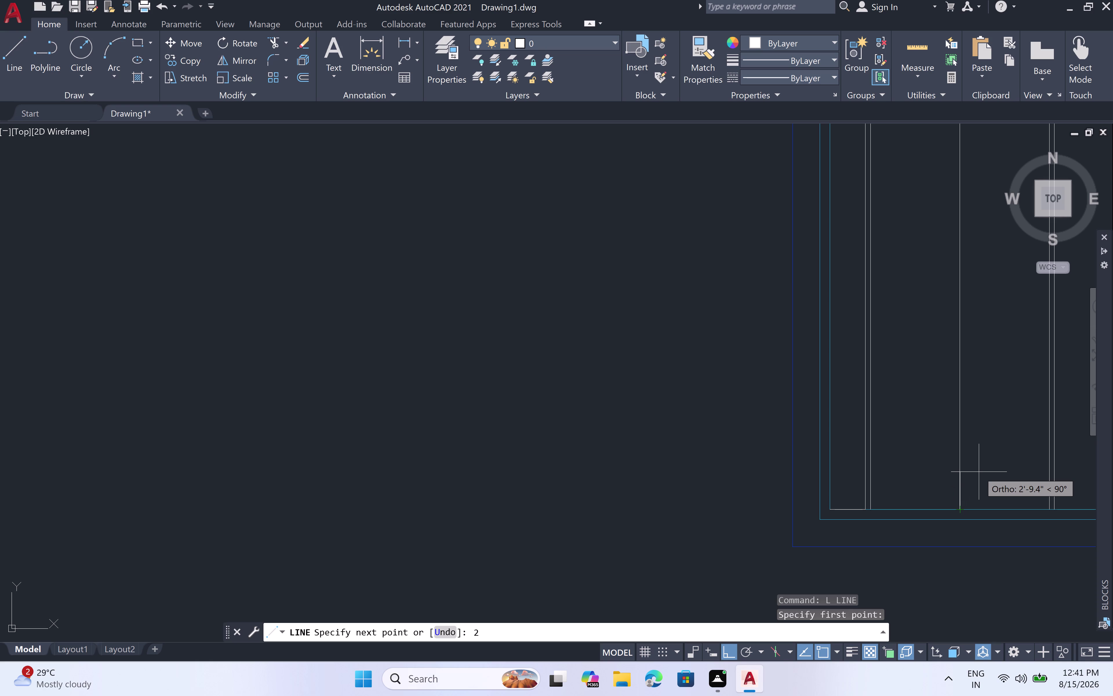
key(shift+quotedbl)
key(BackSpace)
text(')
key(space)
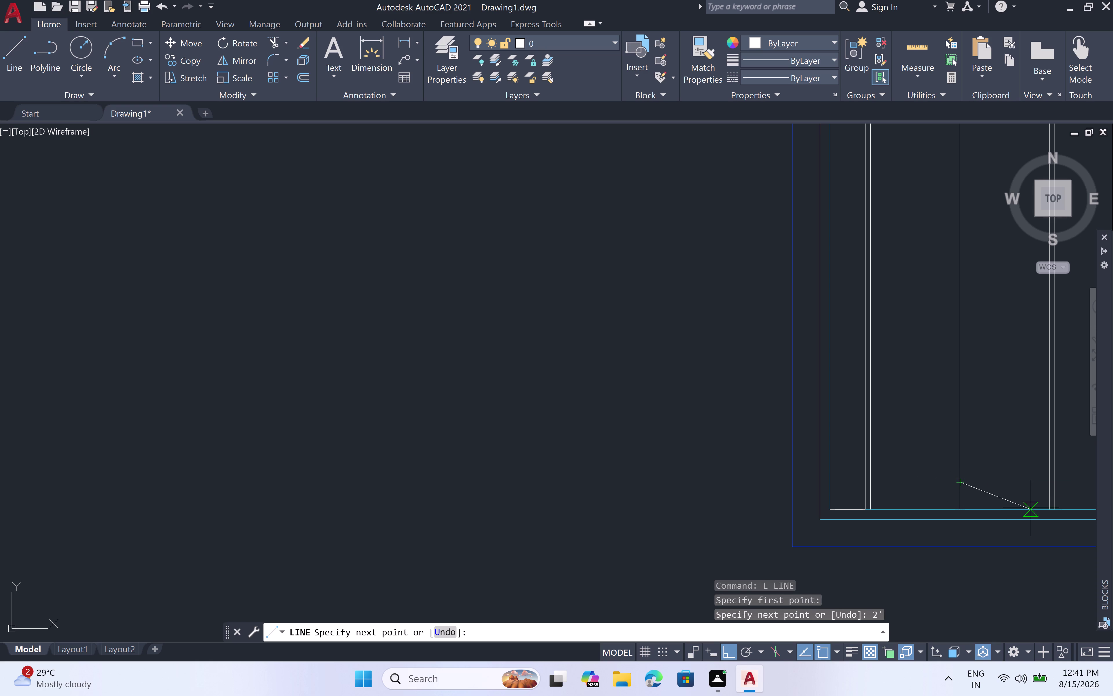
key(F8)
scroll(up, 3)
scroll(down, 3)
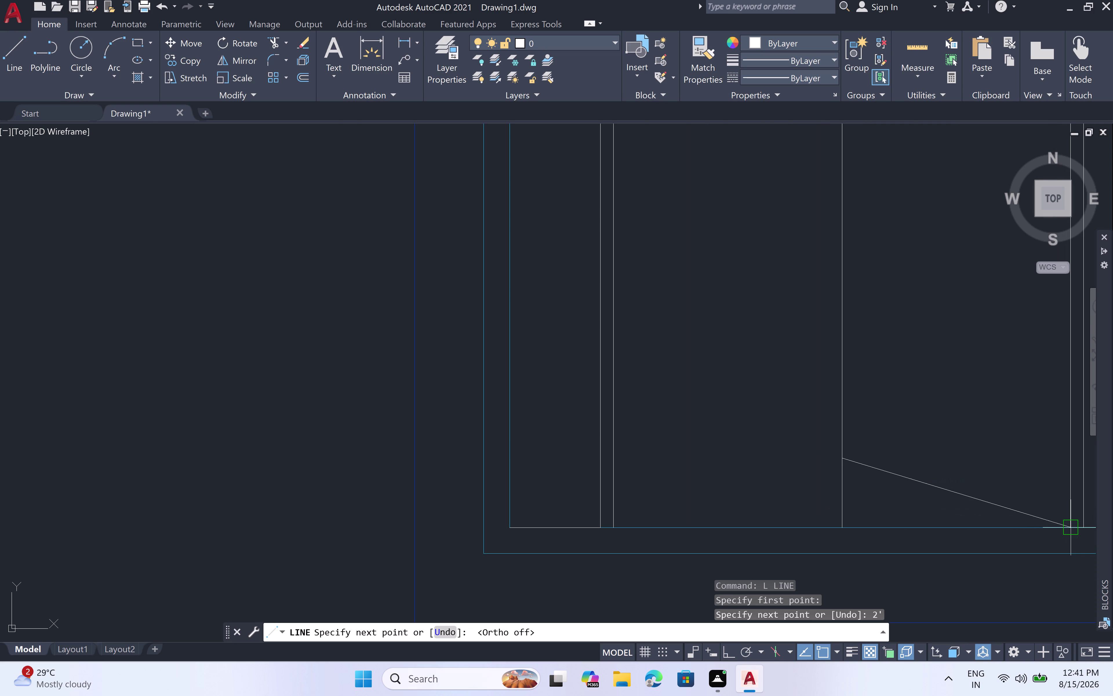
click(1069, 527)
key(Escape)
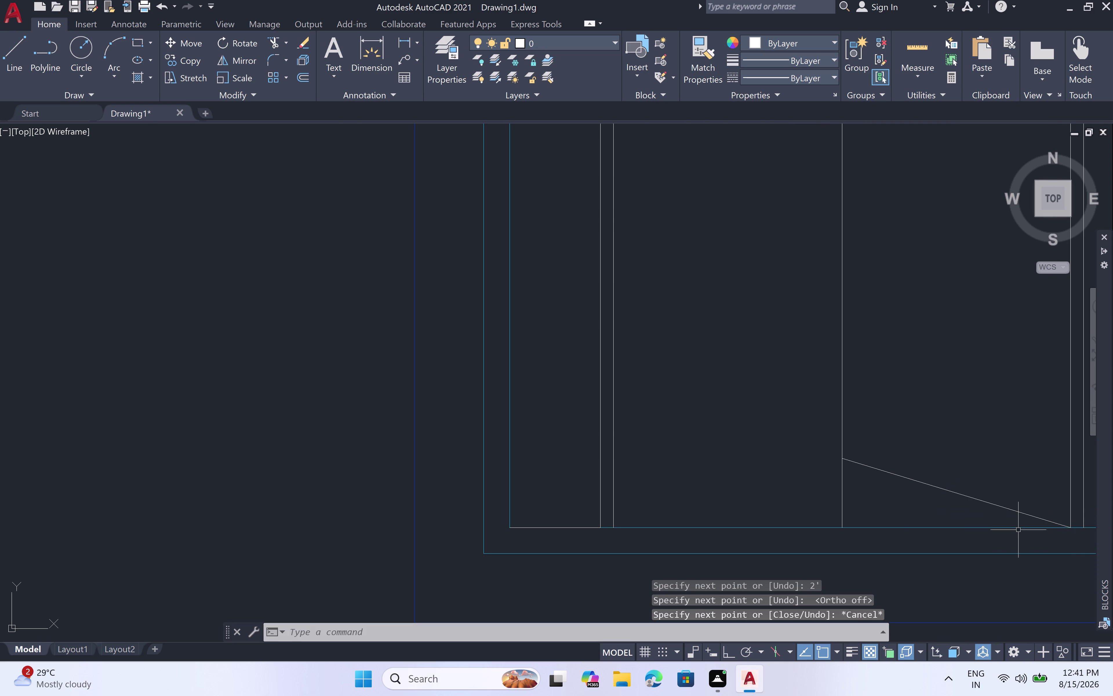
Draw the left slope from the peak to the bottom-left corner, then select both lines.
key(l)
key(space)
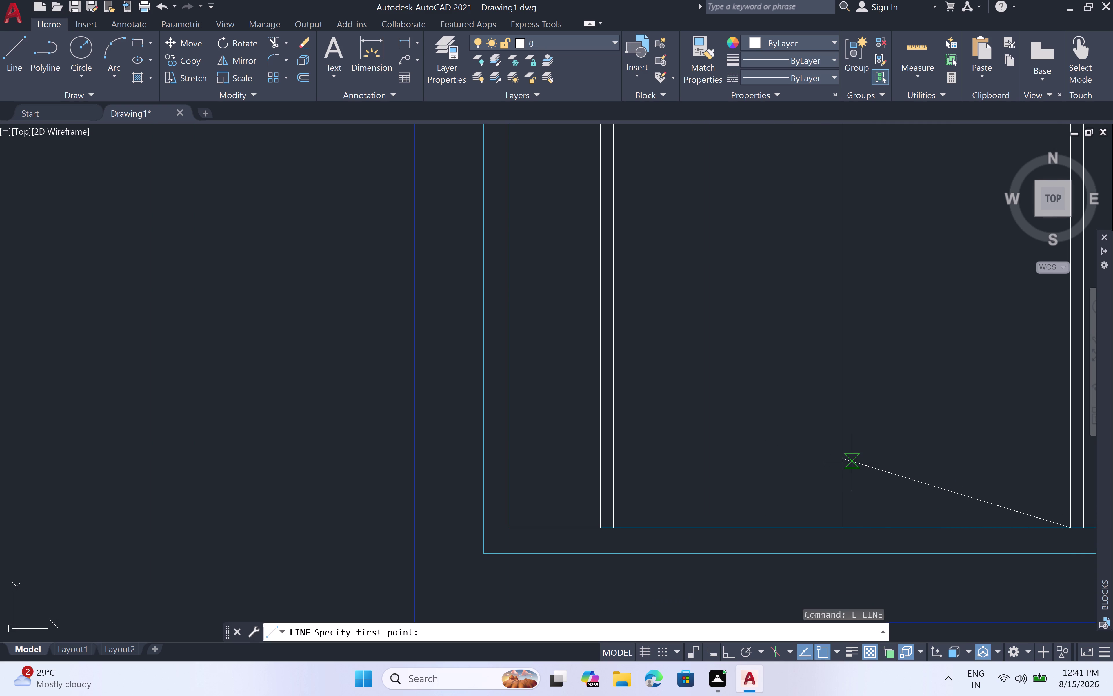
click(841, 460)
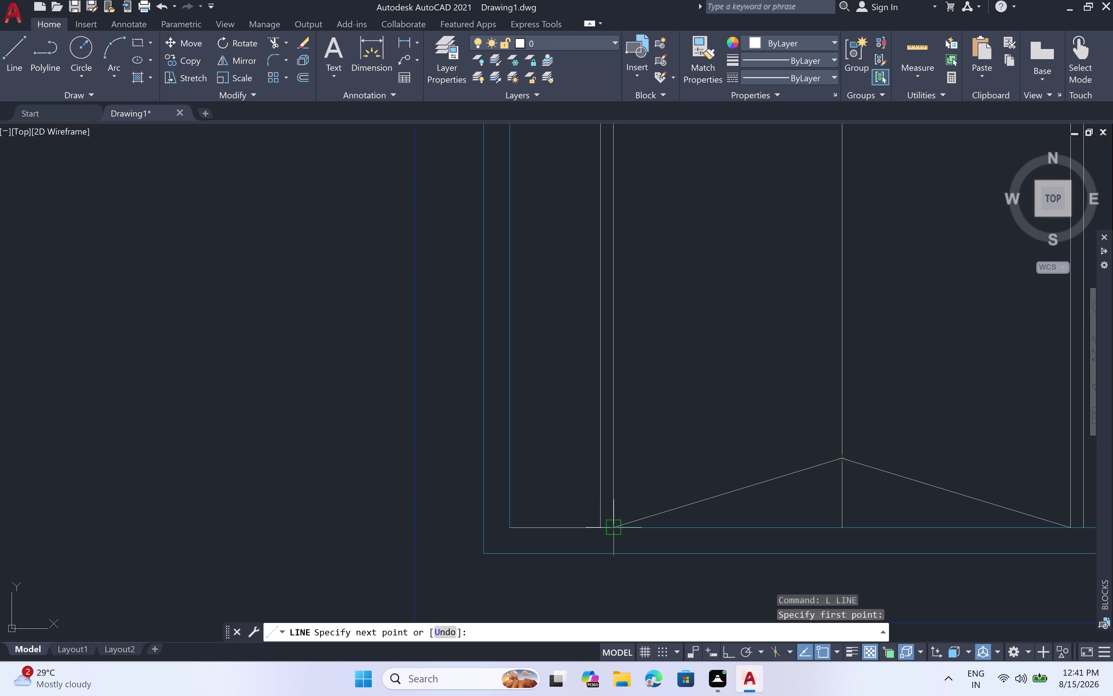
click(615, 523)
key(Escape)
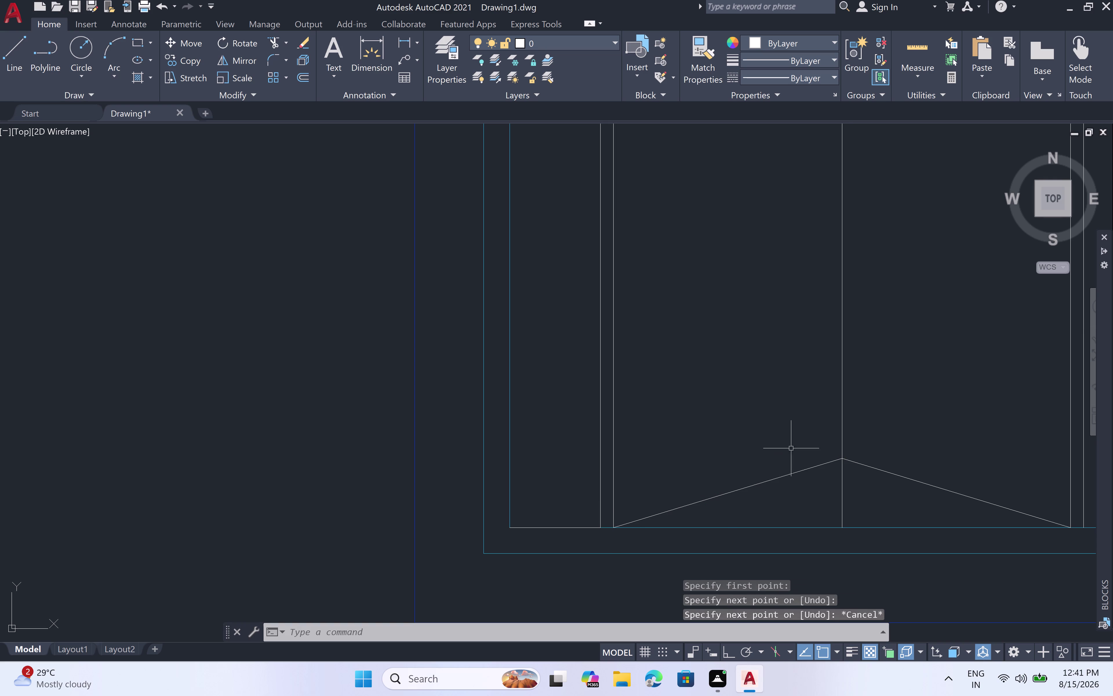
scroll(down, 3)
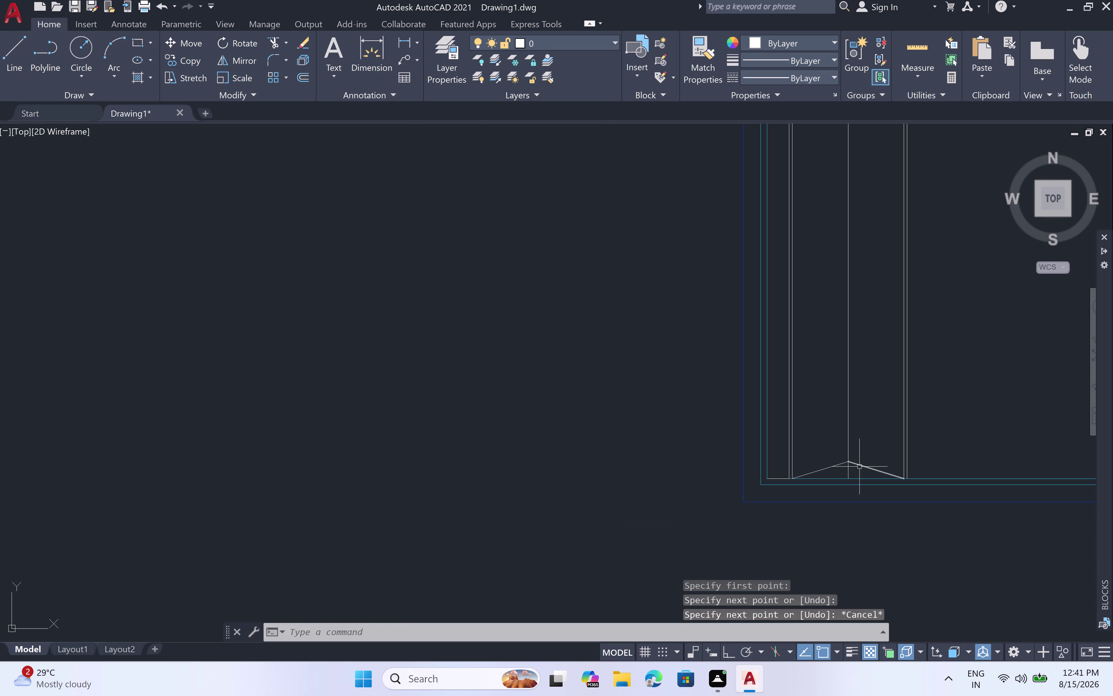
click(859, 466)
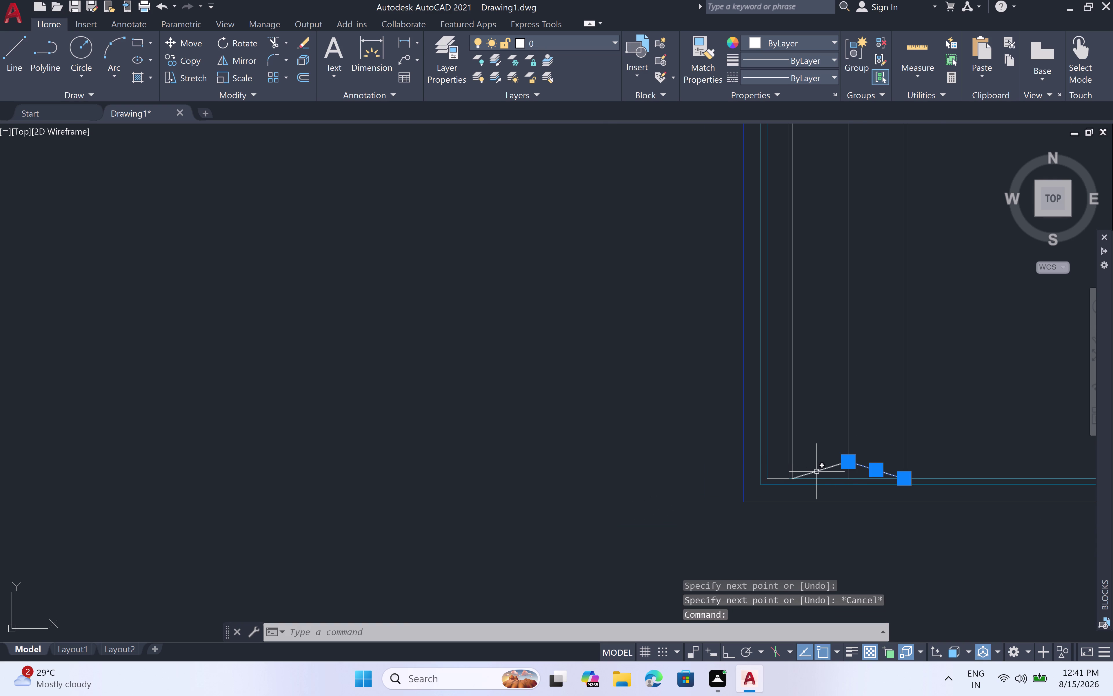
click(817, 472)
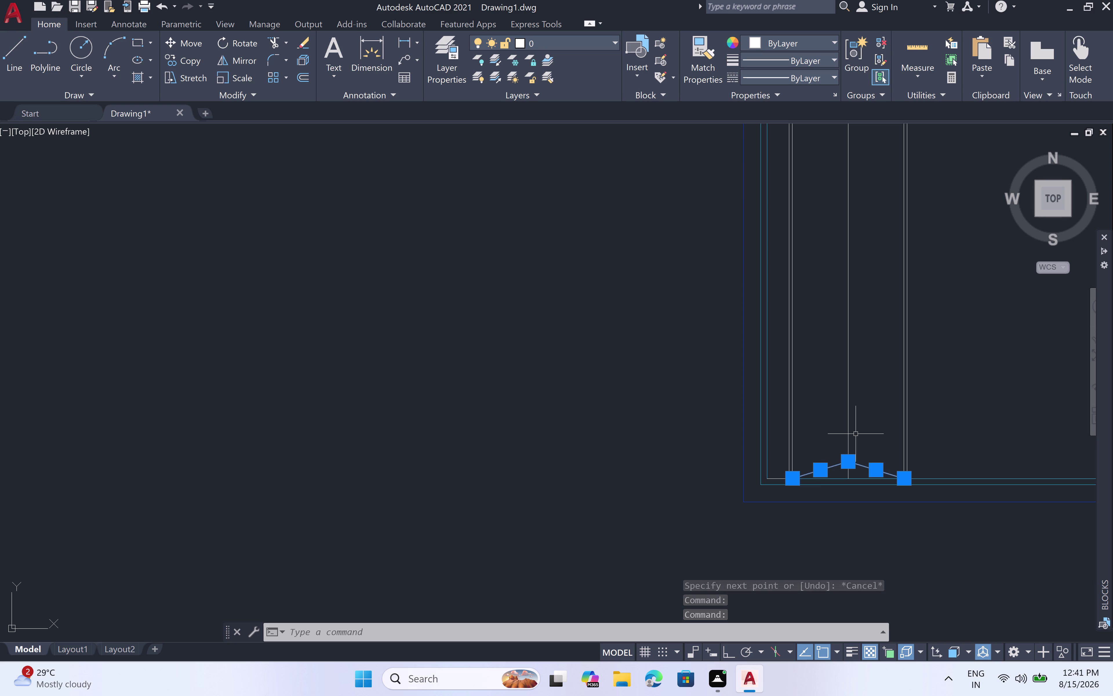
Cancel a 2' offset of a chevron line and select both chevron lines.
key(o)
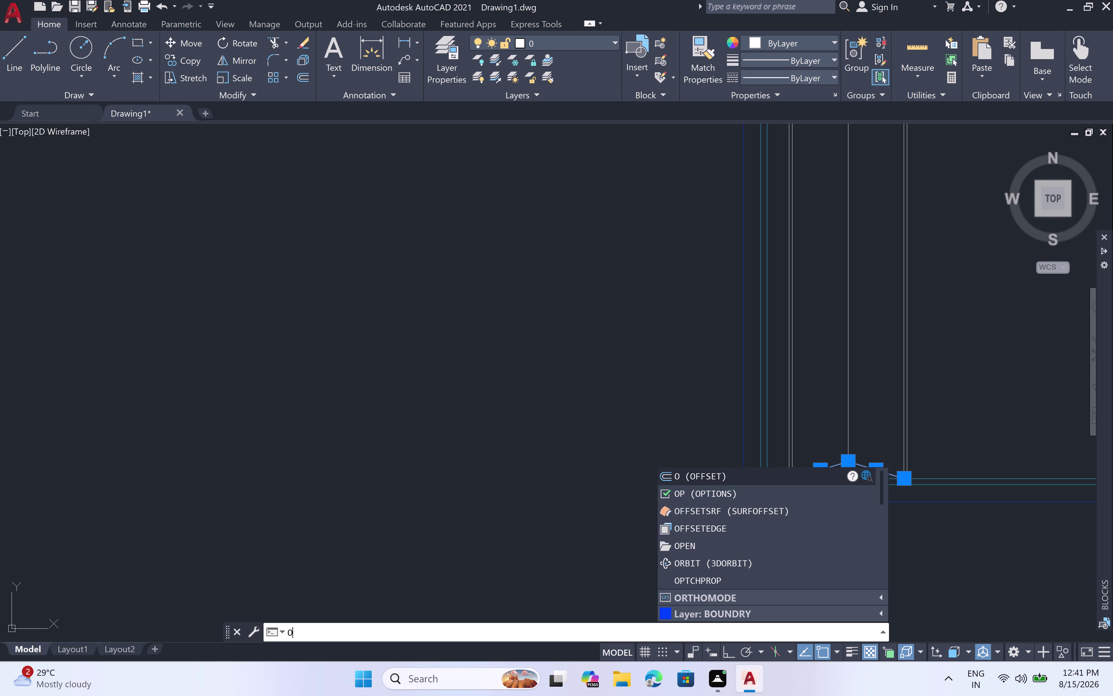
text(FF)
key(space)
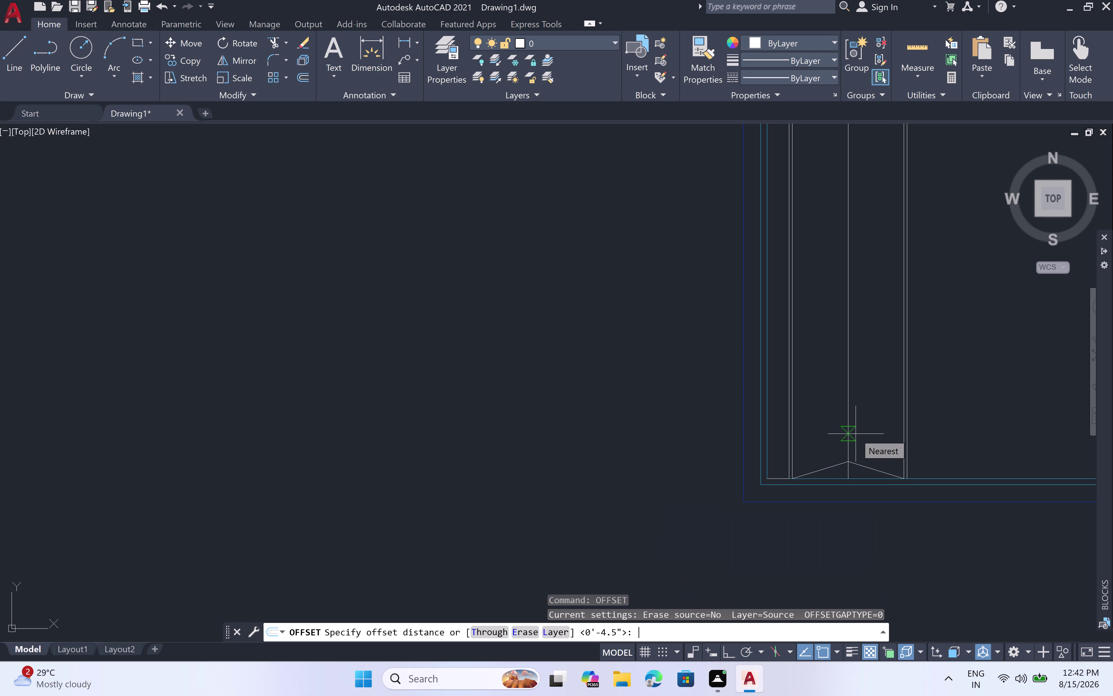
scroll(up, 3)
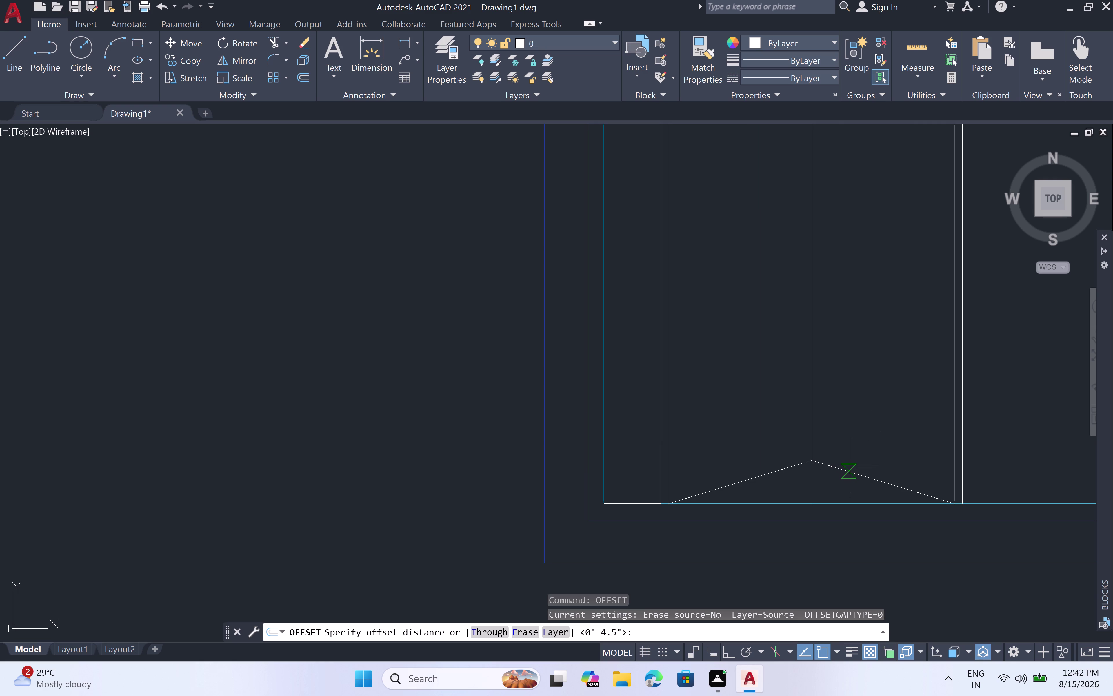
key(2)
key(apostrophe)
key(space)
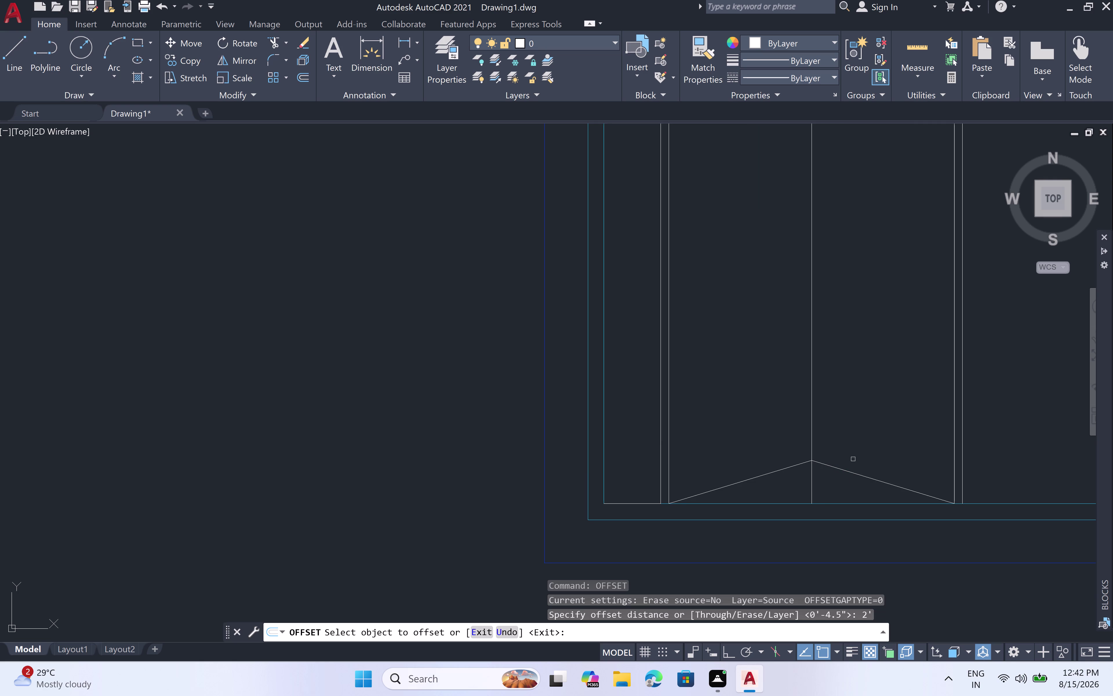
click(849, 470)
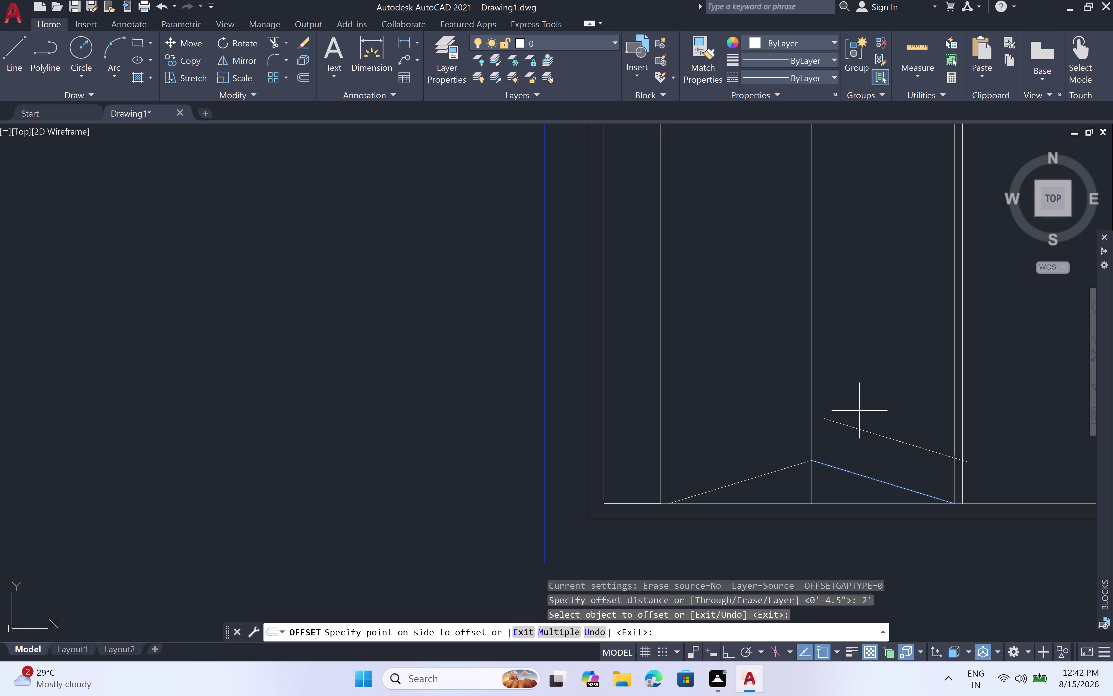
key(Escape)
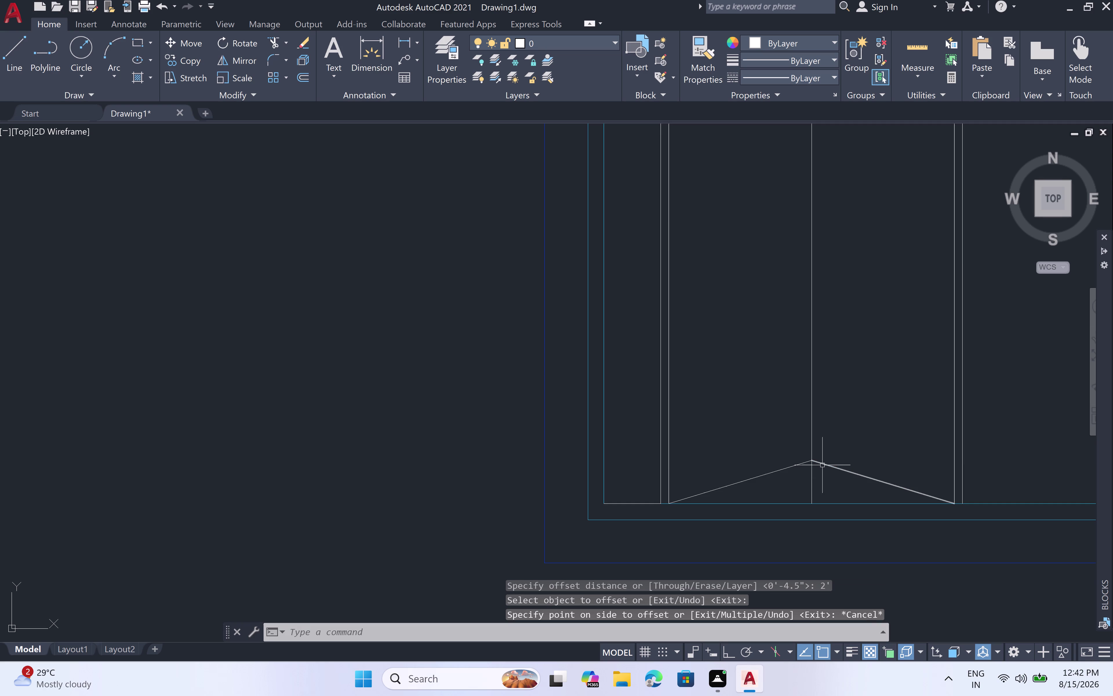
click(824, 464)
click(775, 471)
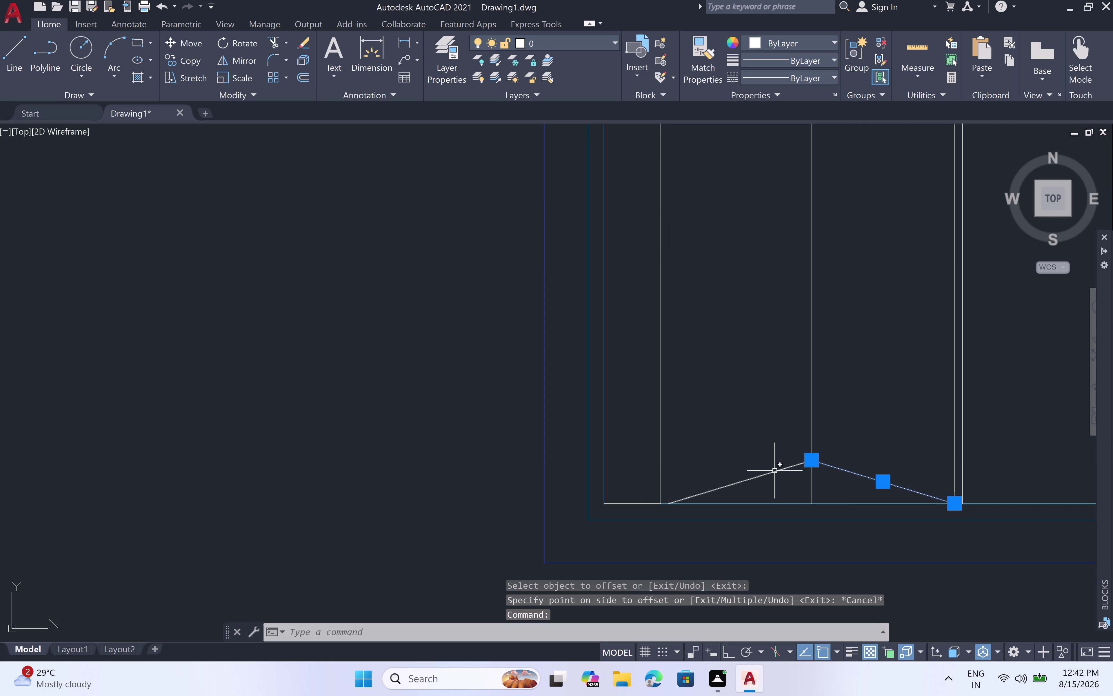
Copy the bottom chevron 2' upward from its apex.
key(c)
key(o)
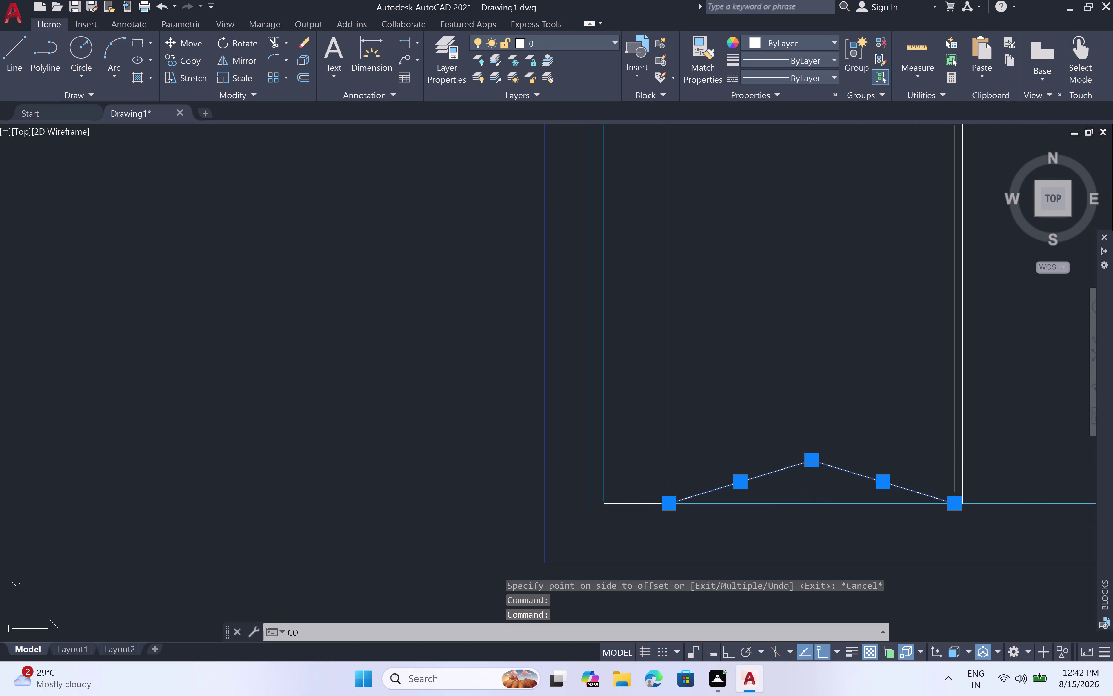
key(space)
click(808, 461)
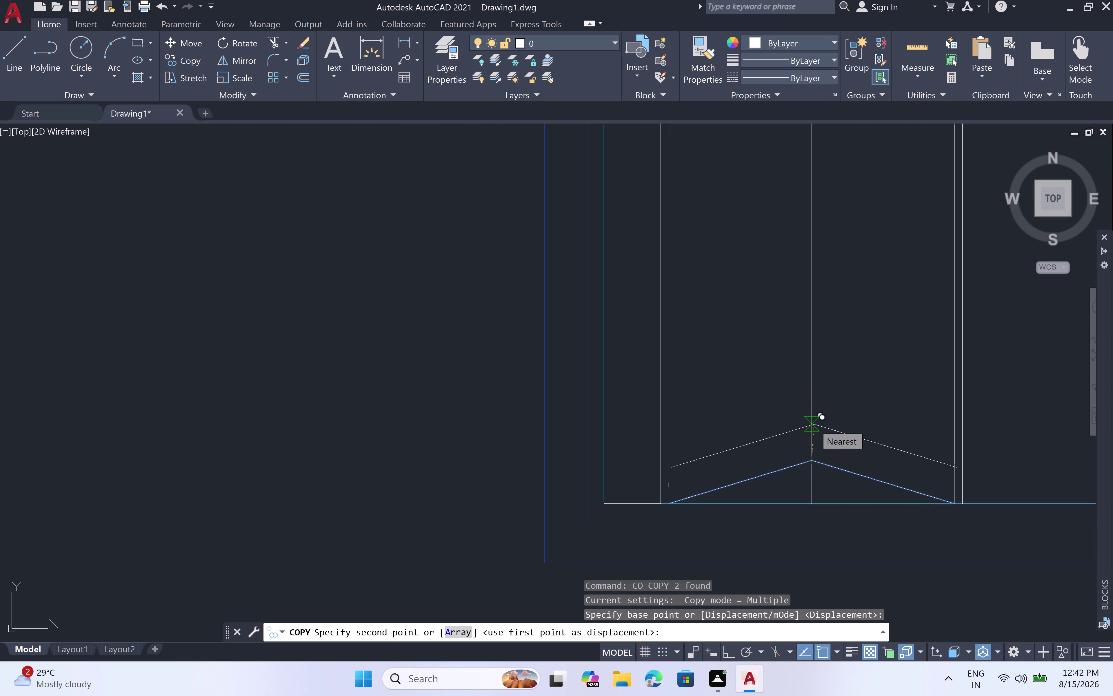
key(2)
text(')
key(space)
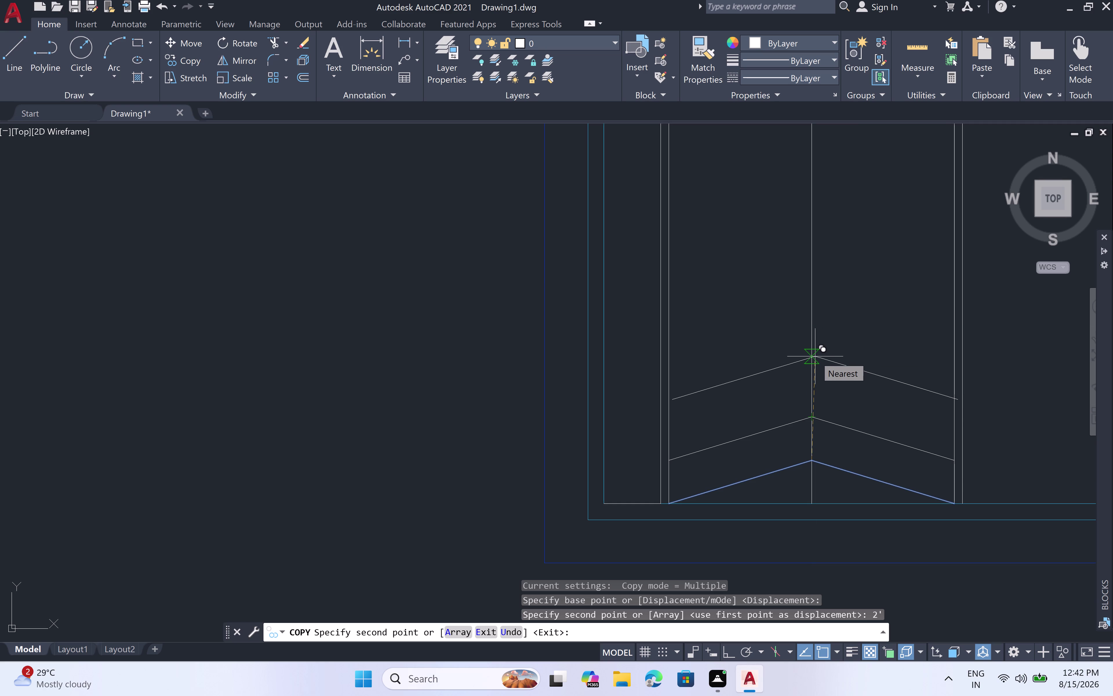
key(2)
key(apostrophe)
key(space)
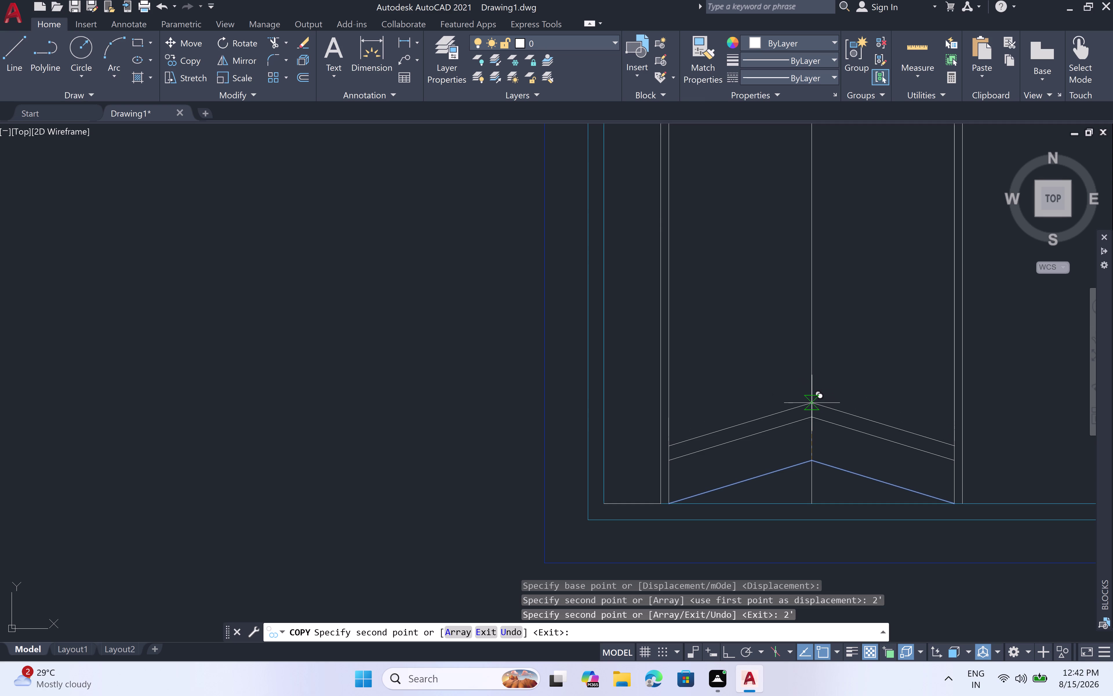
key(space)
Attempt another 2' copy of the upper chevron, then undo and cancel it.
key(space)
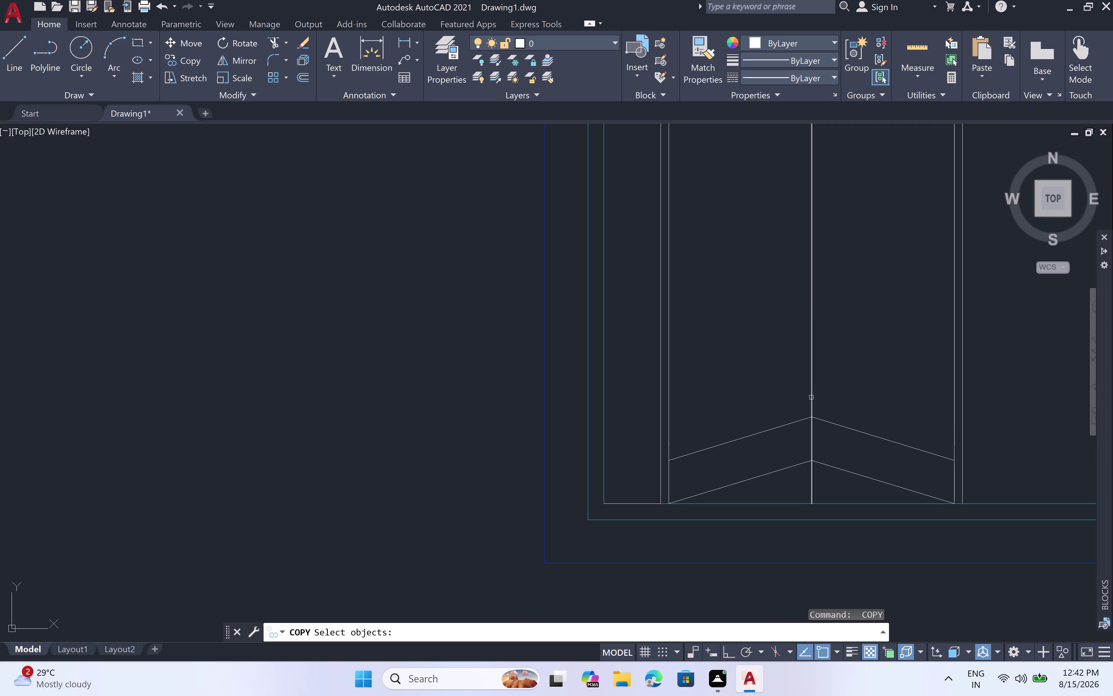
double_click(822, 420)
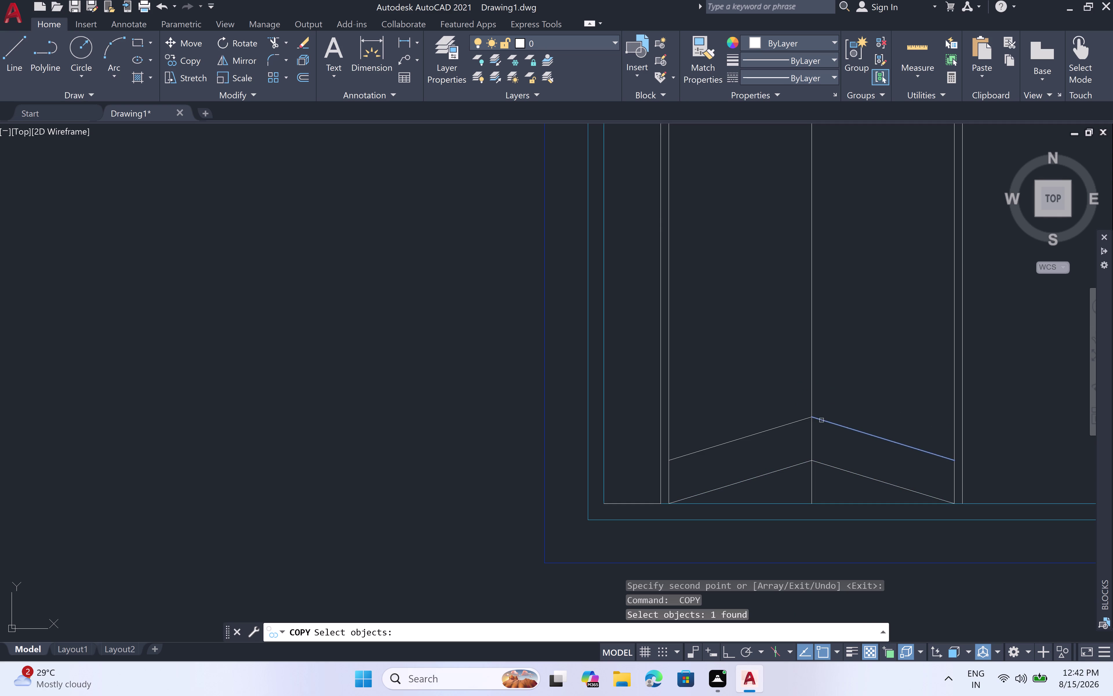
click(789, 424)
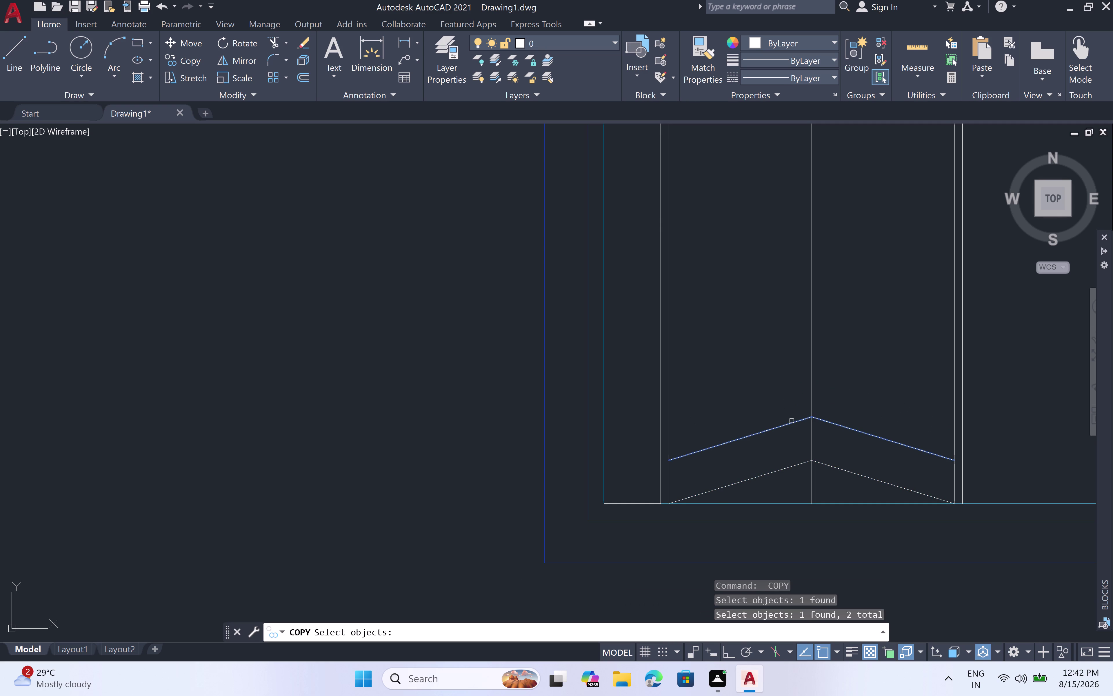
key(space)
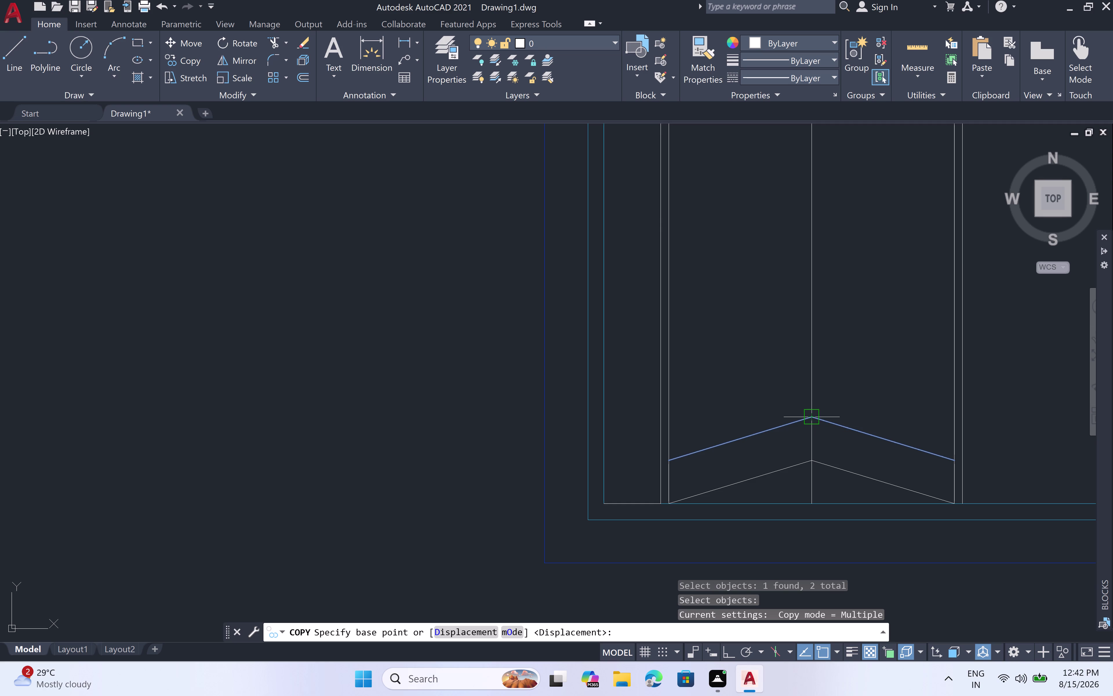
key(2)
key(apostrophe)
key(space)
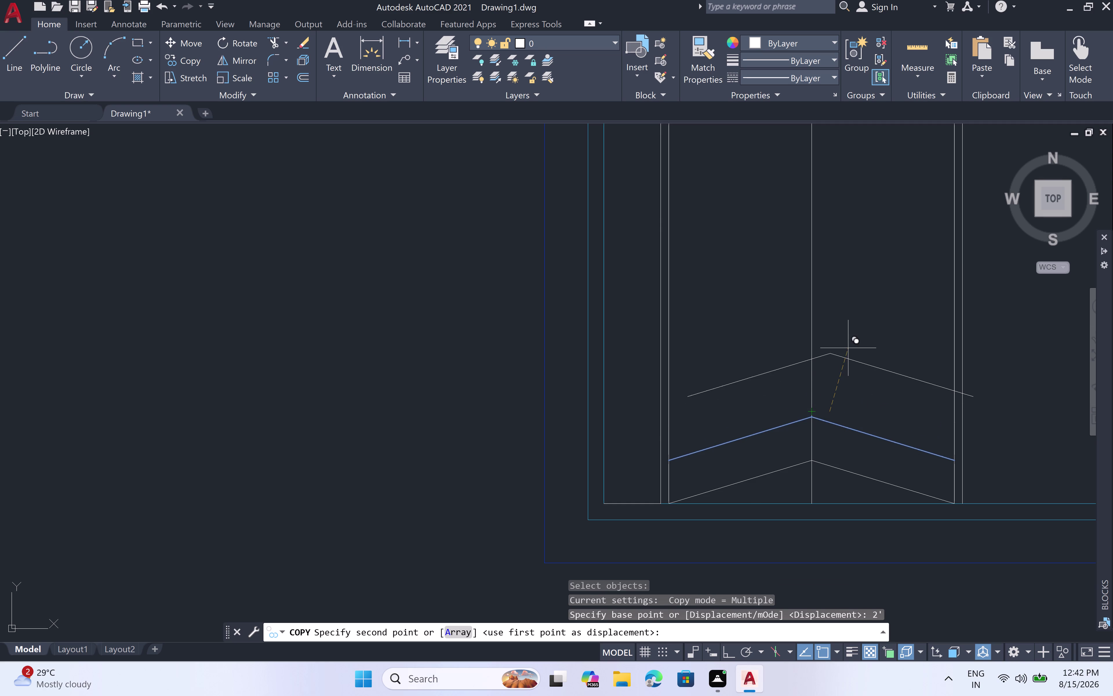
key(ctrl+z)
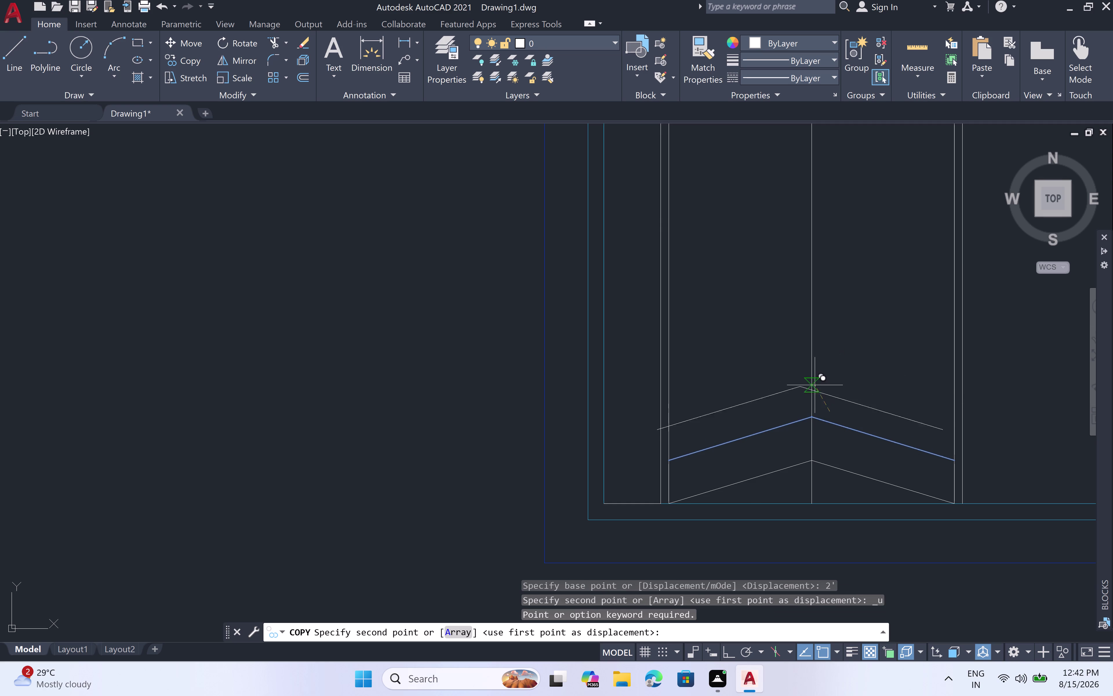
key(Escape)
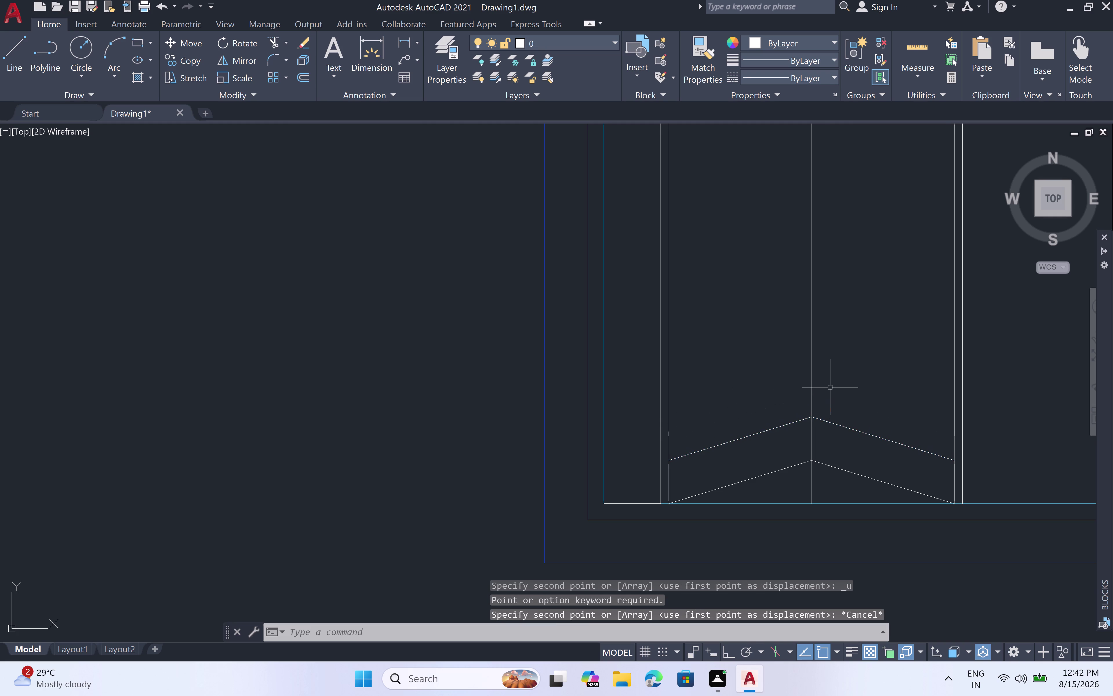
scroll(down, 3)
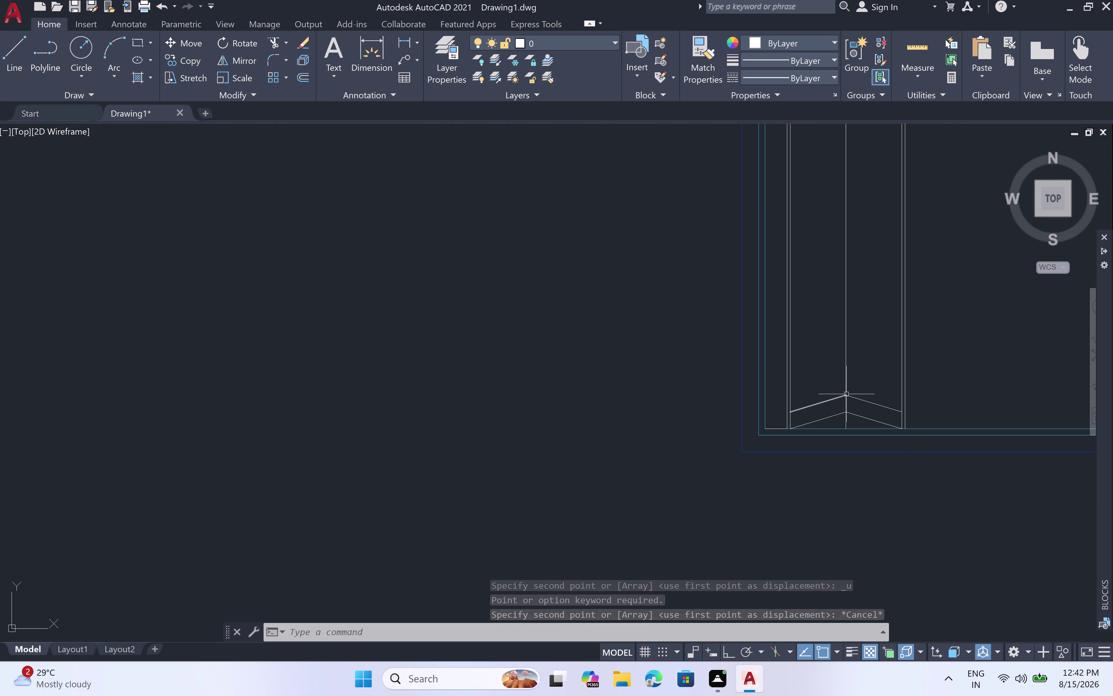
scroll(up, 3)
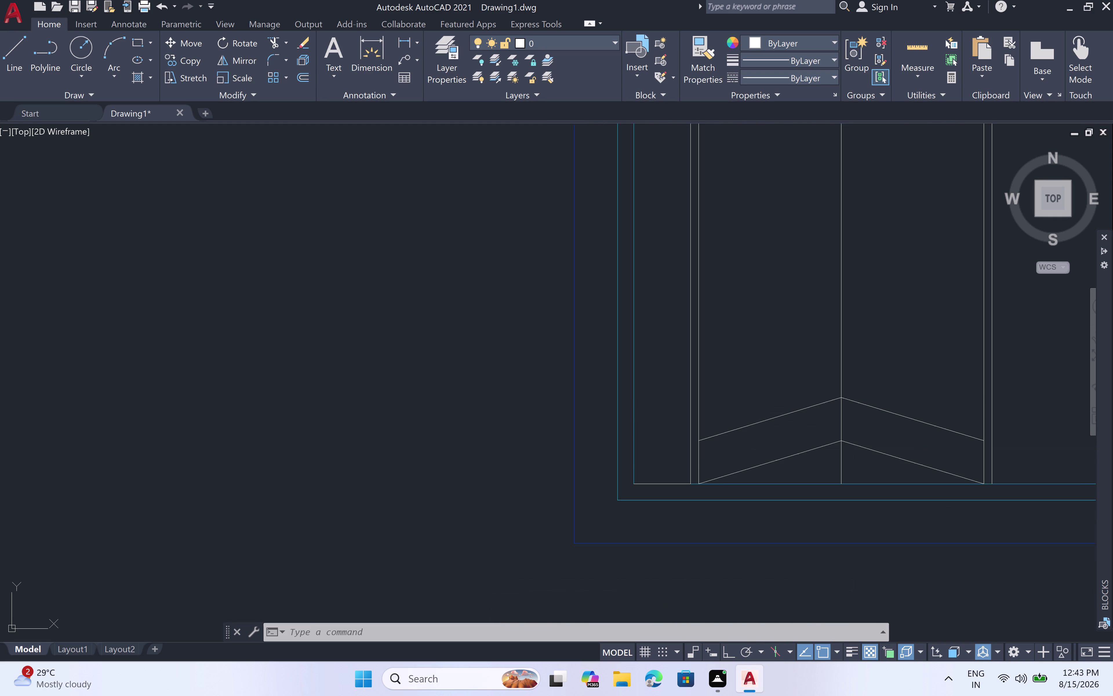
Draw a run of 2' line segments upward from the upper chevron apex.
key(l)
key(space)
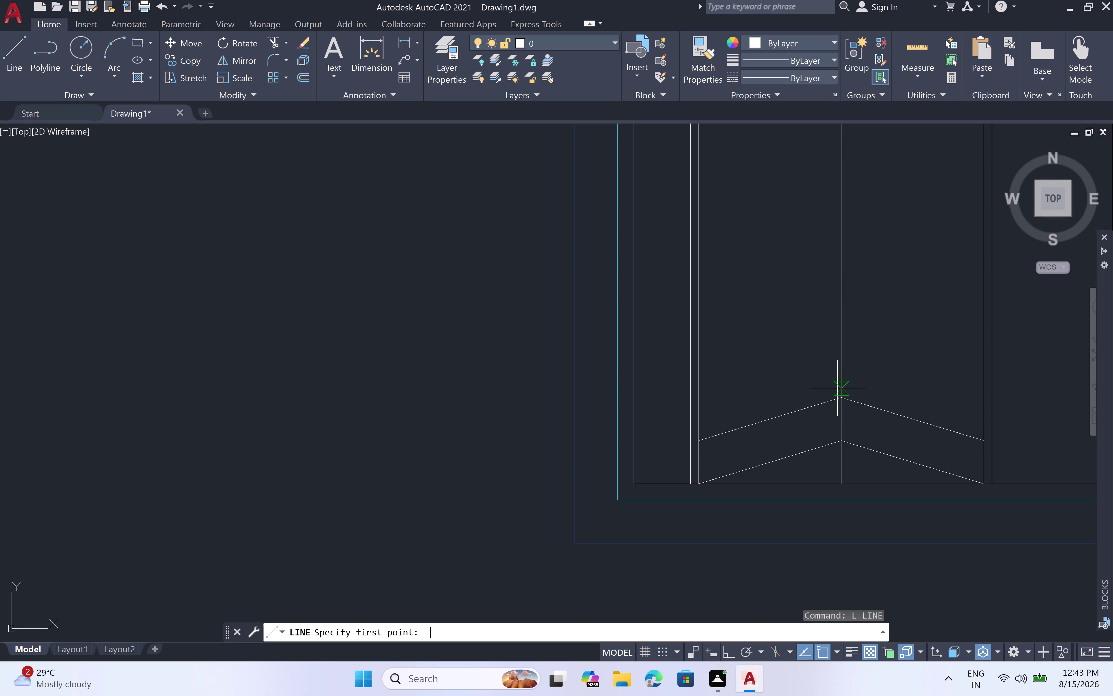
click(841, 398)
click(842, 396)
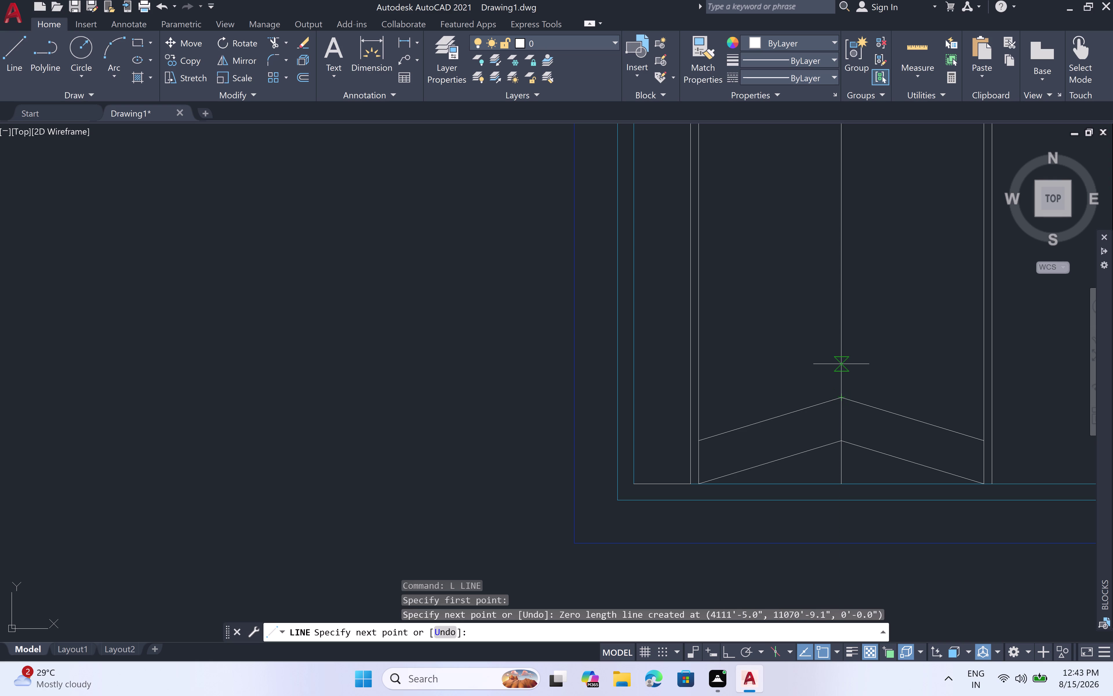
key(2)
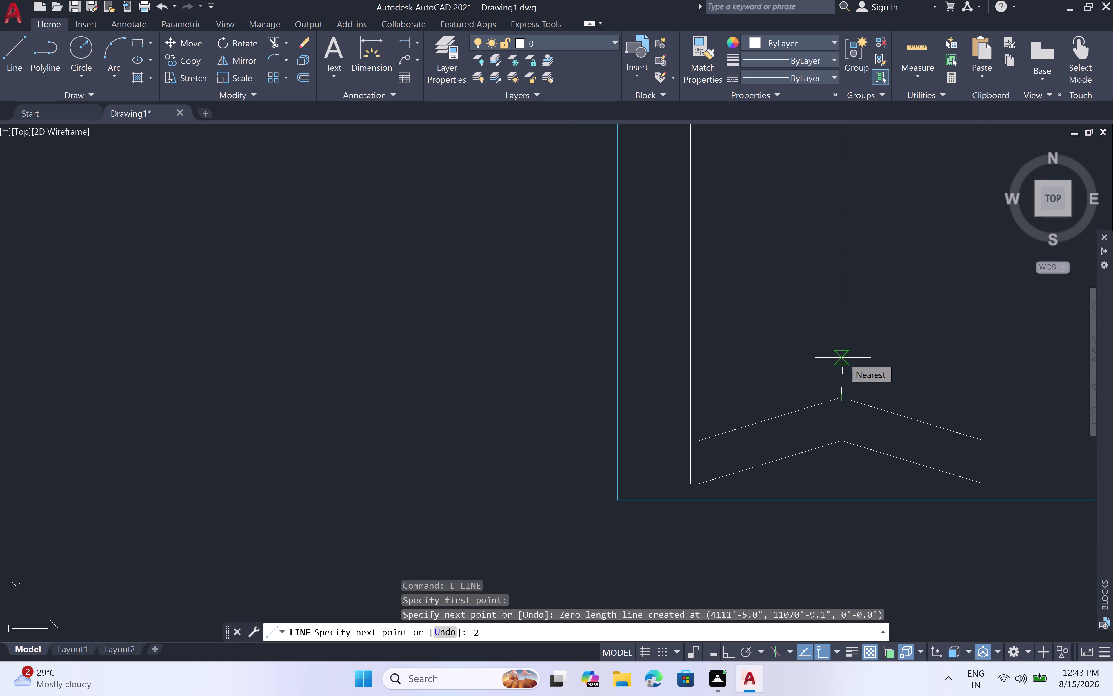
text(')
key(space)
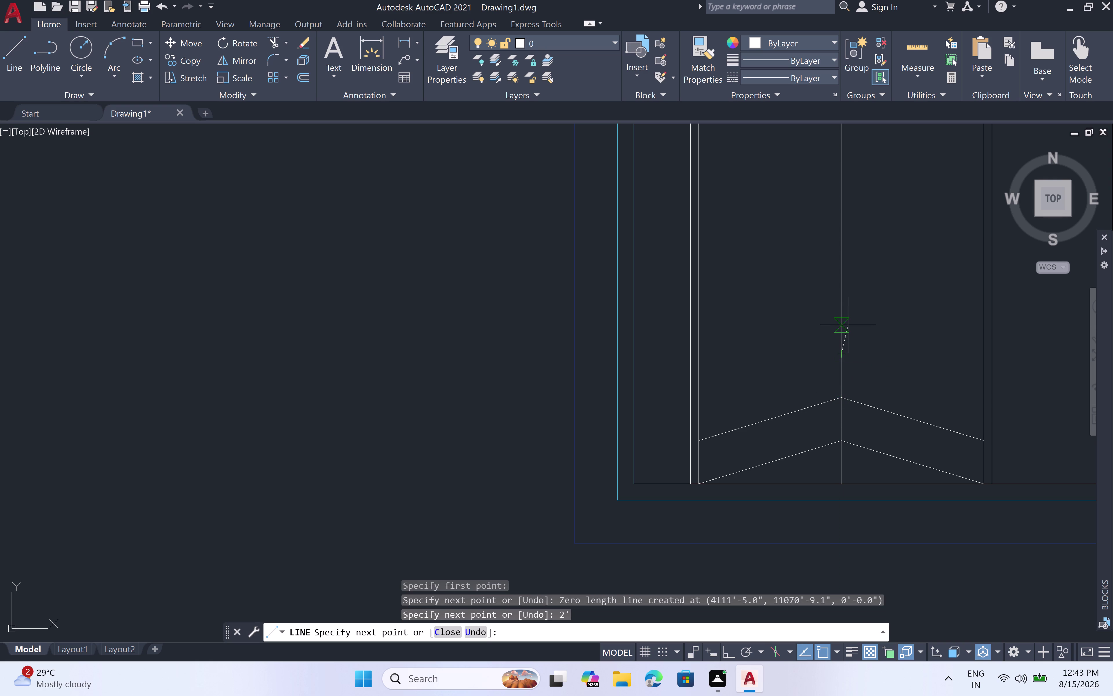
text(2')
key(space)
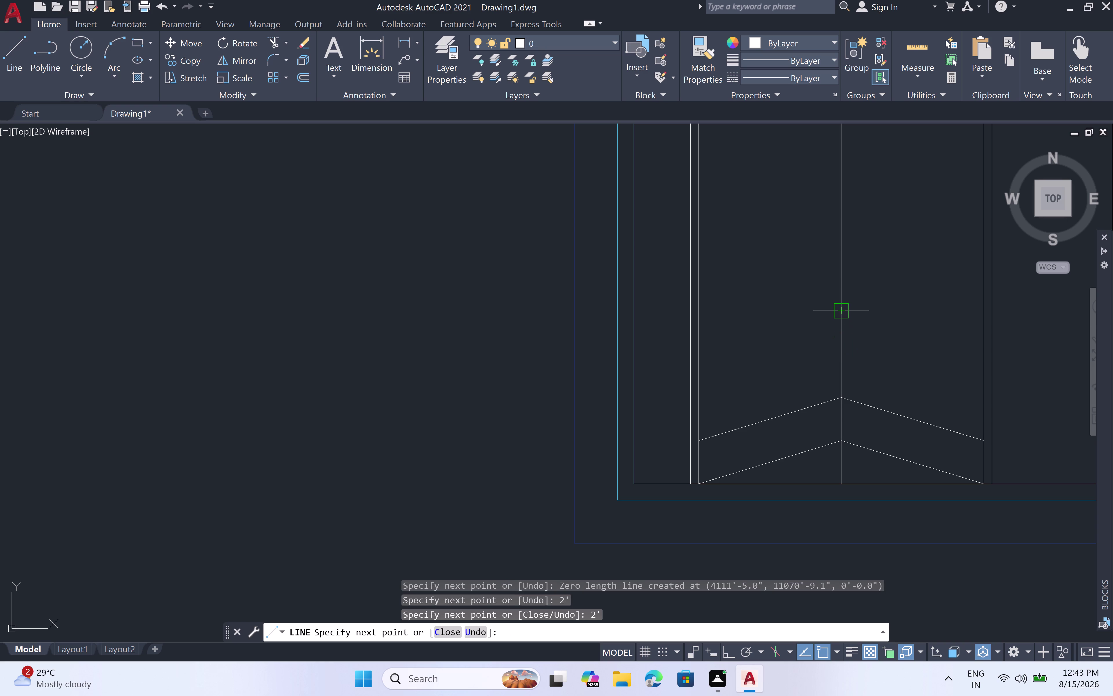
key(2)
key(apostrophe)
key(space)
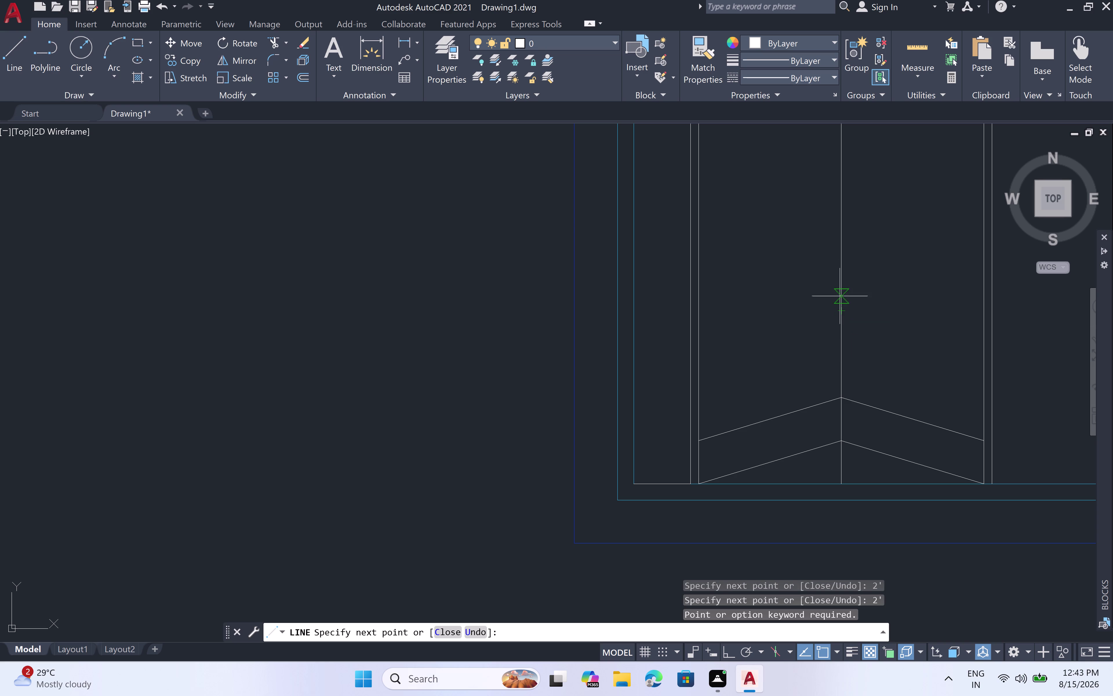
text(2')
key(space)
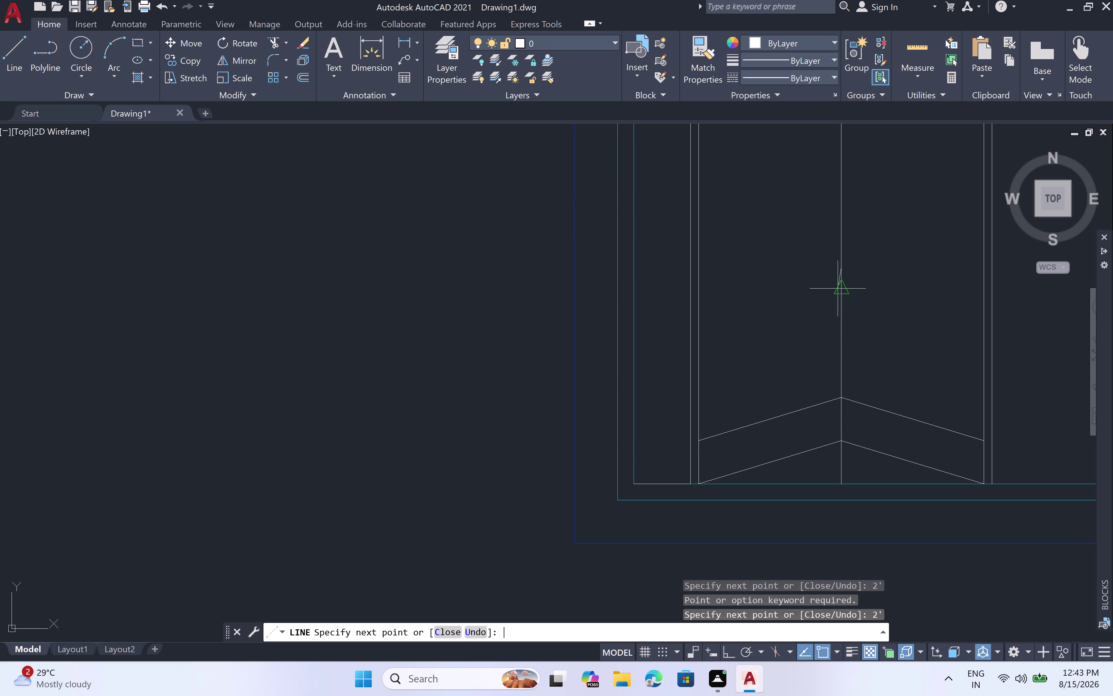
text(2)
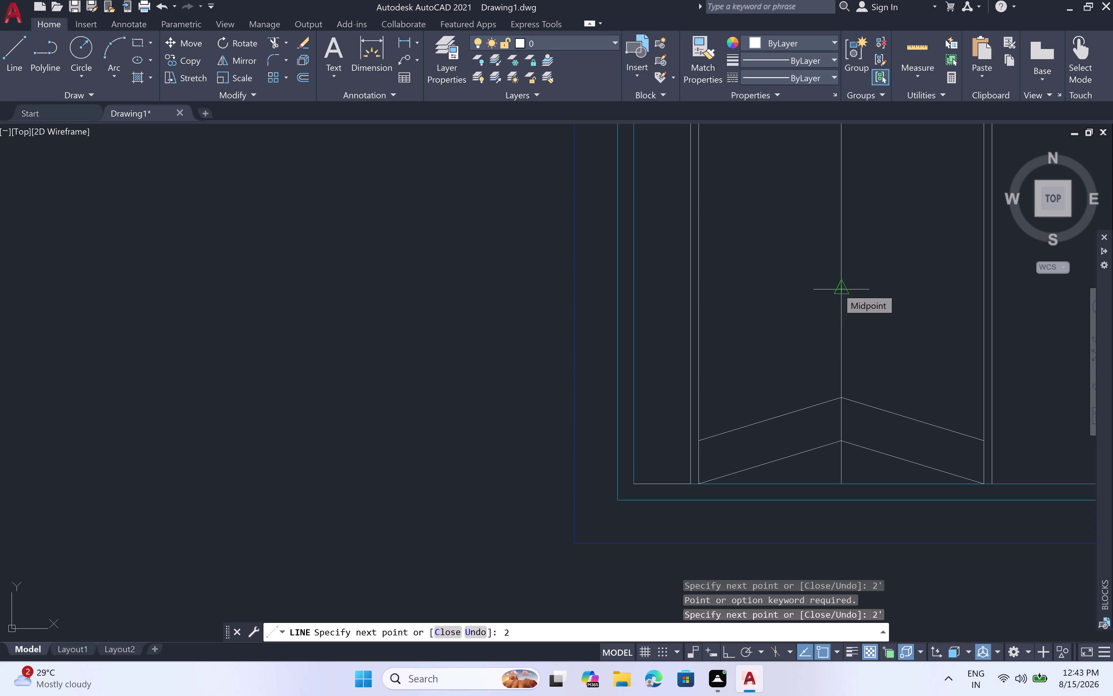
text(')
key(space)
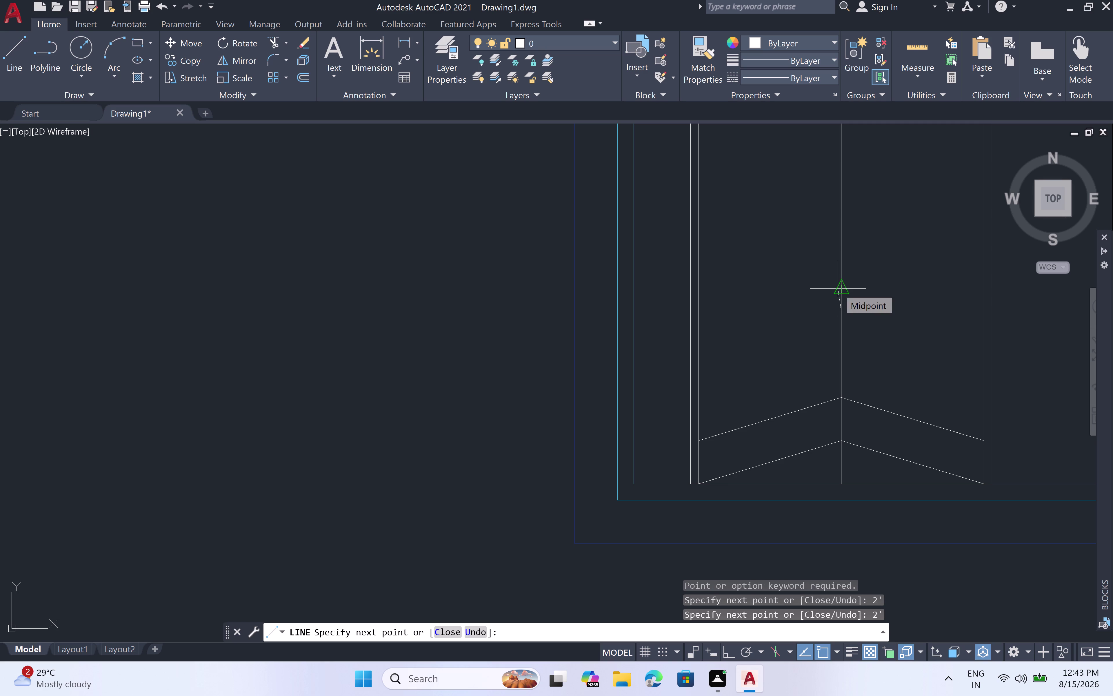
key(2)
key(apostrophe)
key(space)
text(2)
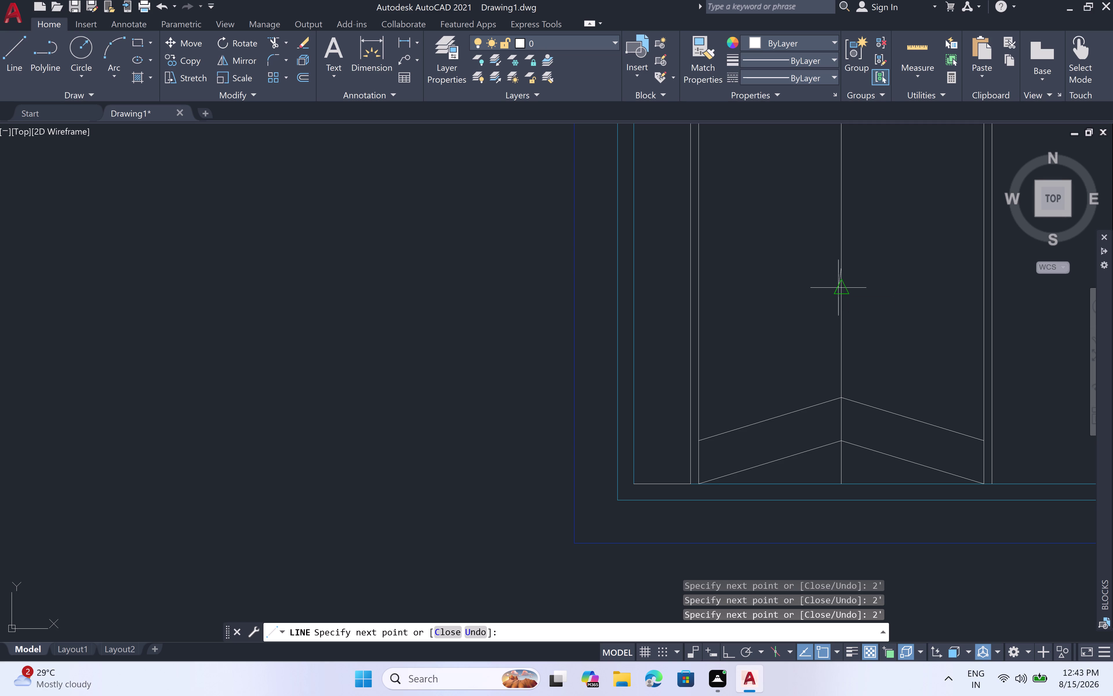
text(')
key(space)
text(2' 2)
text(' 2)
text(' 2')
key(space)
text(2)
text(')
key(space)
text(2)
text(' 2')
key(space)
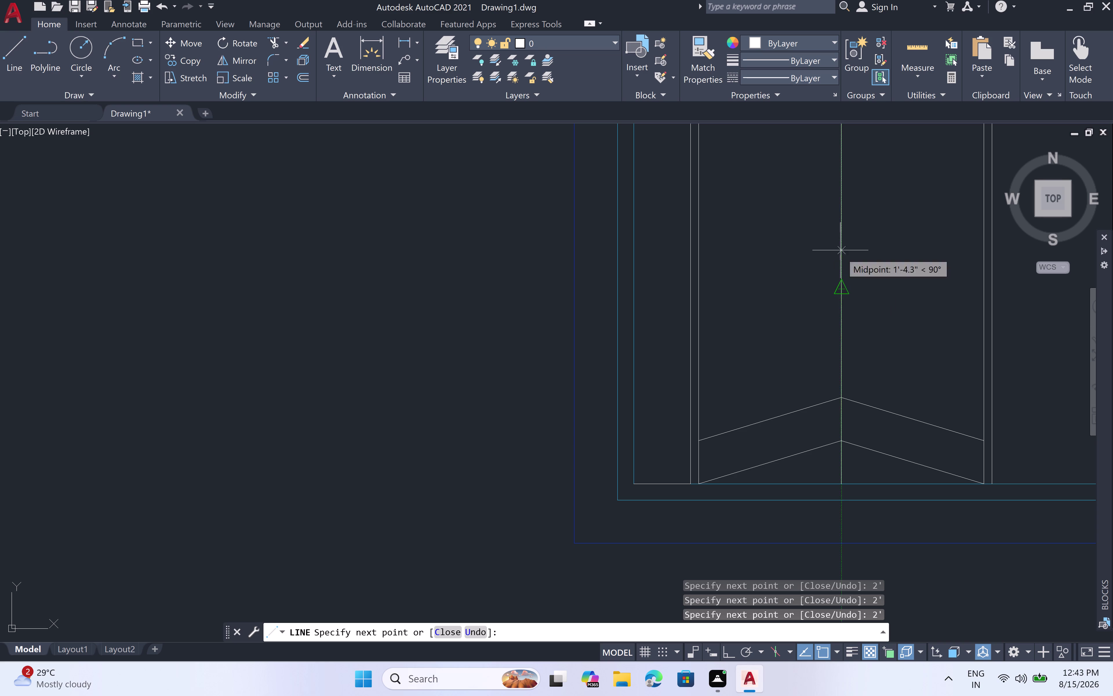
text(2)
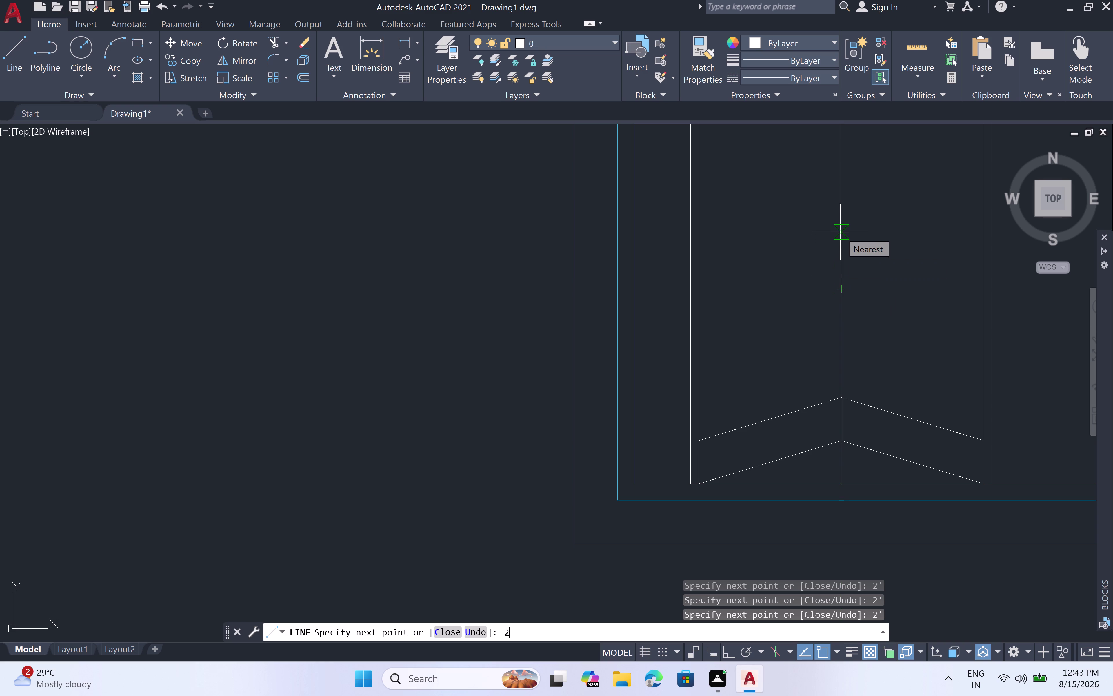
text(')
key(space)
text(2)
key(apostrophe)
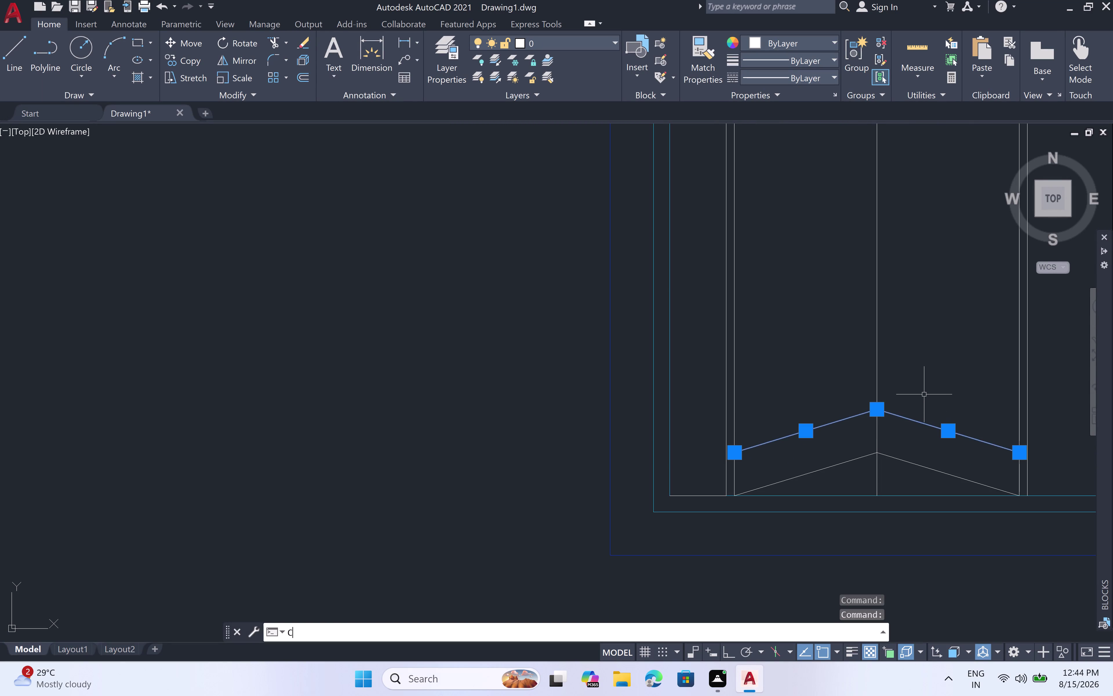
Copy both upper chevron lines using the apex as base point, with Ortho on.
key(o)
key(space)
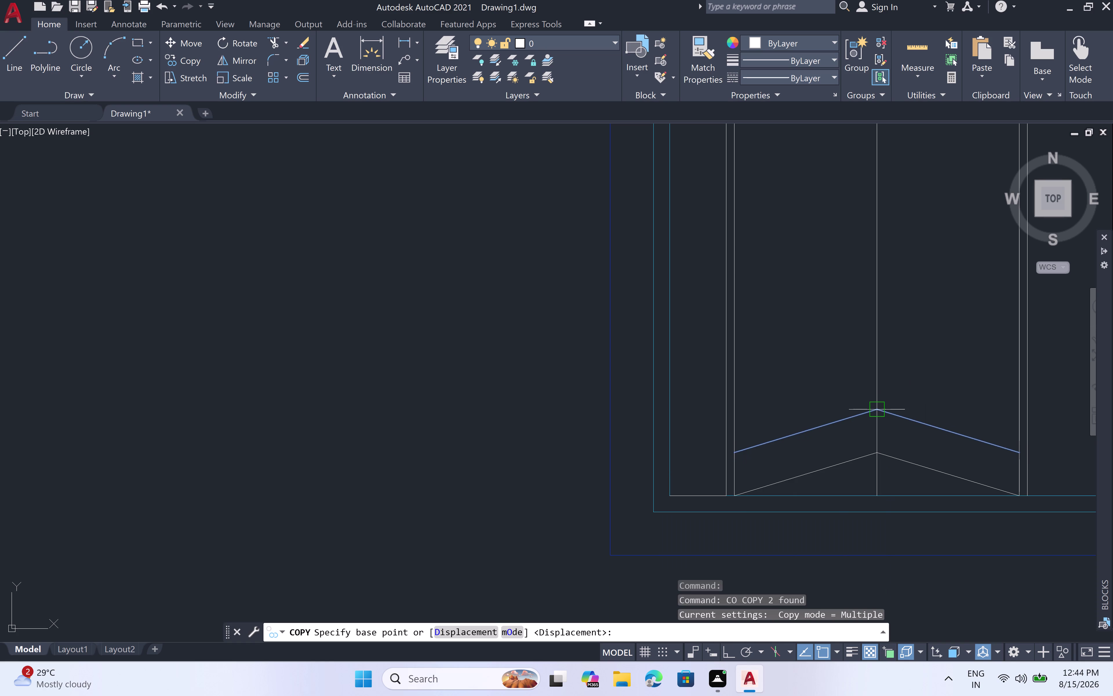
click(882, 408)
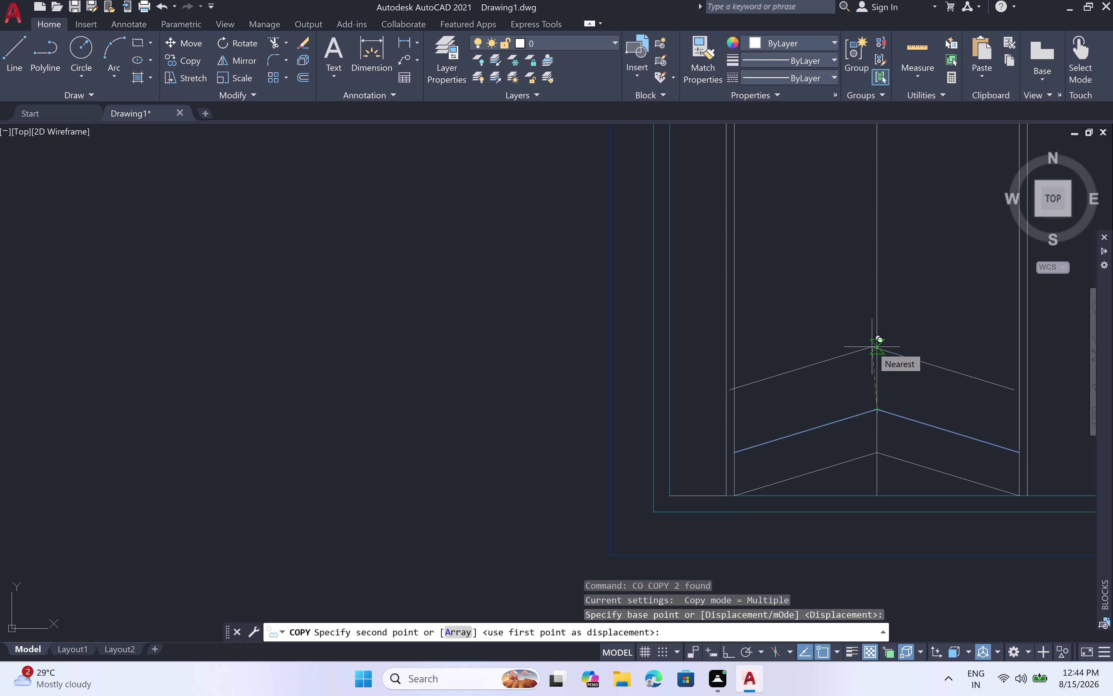
key(F8)
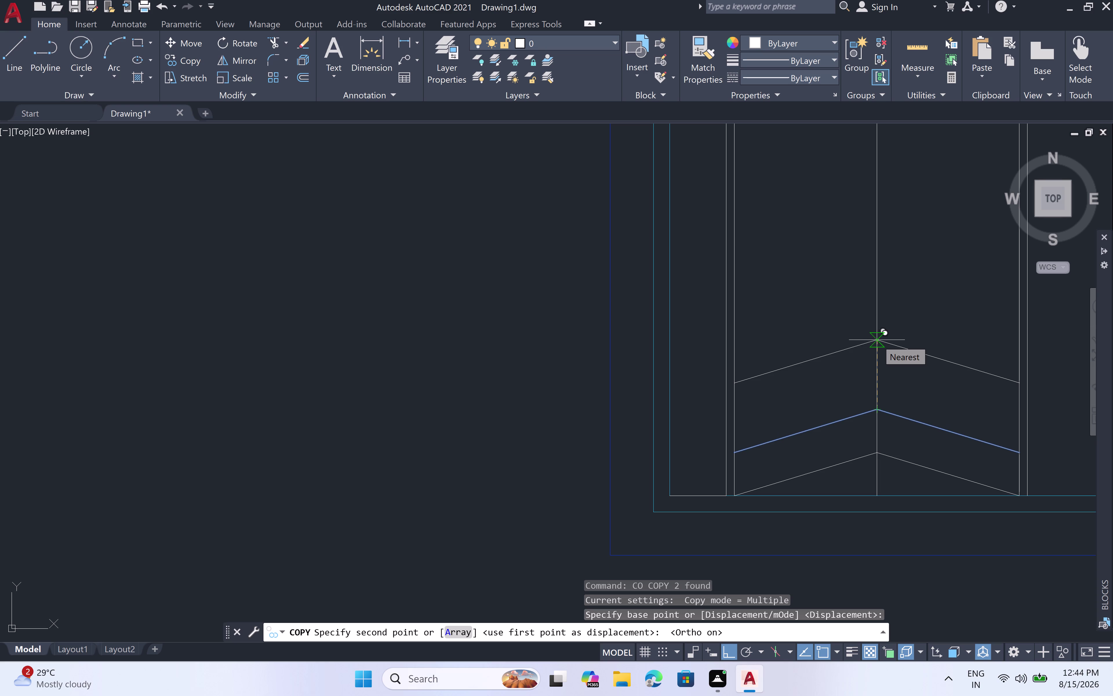
Place chevron copies upward at 2', 4', 6', 8', 10', 12', 14' and 16'.
text(2')
key(space)
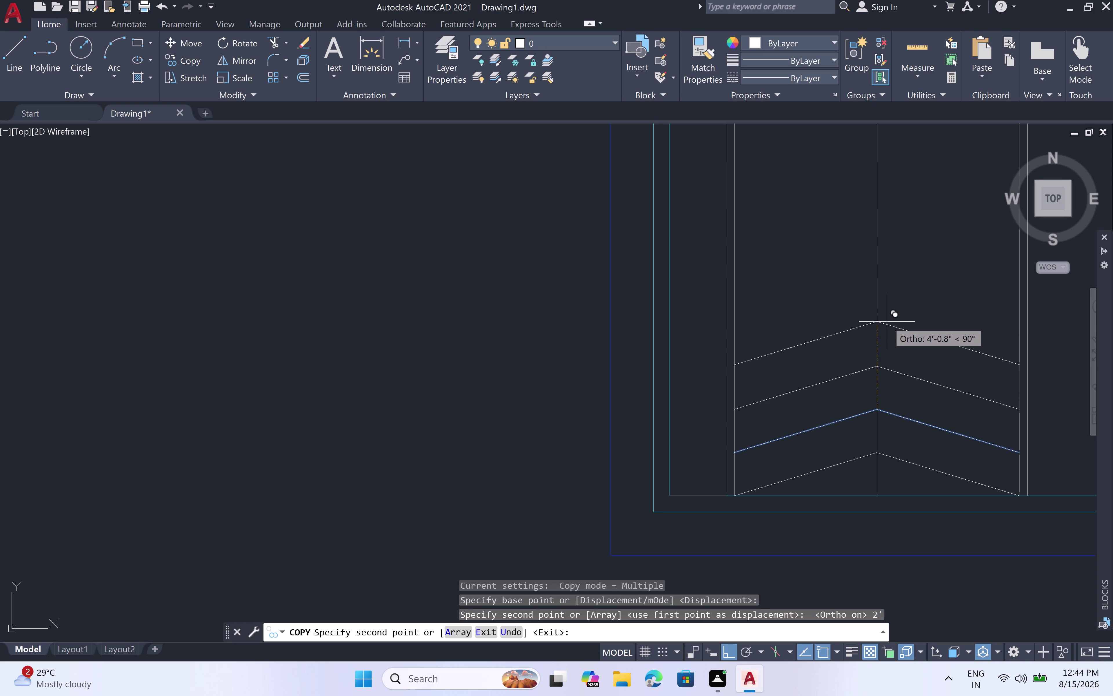
text(4')
key(space)
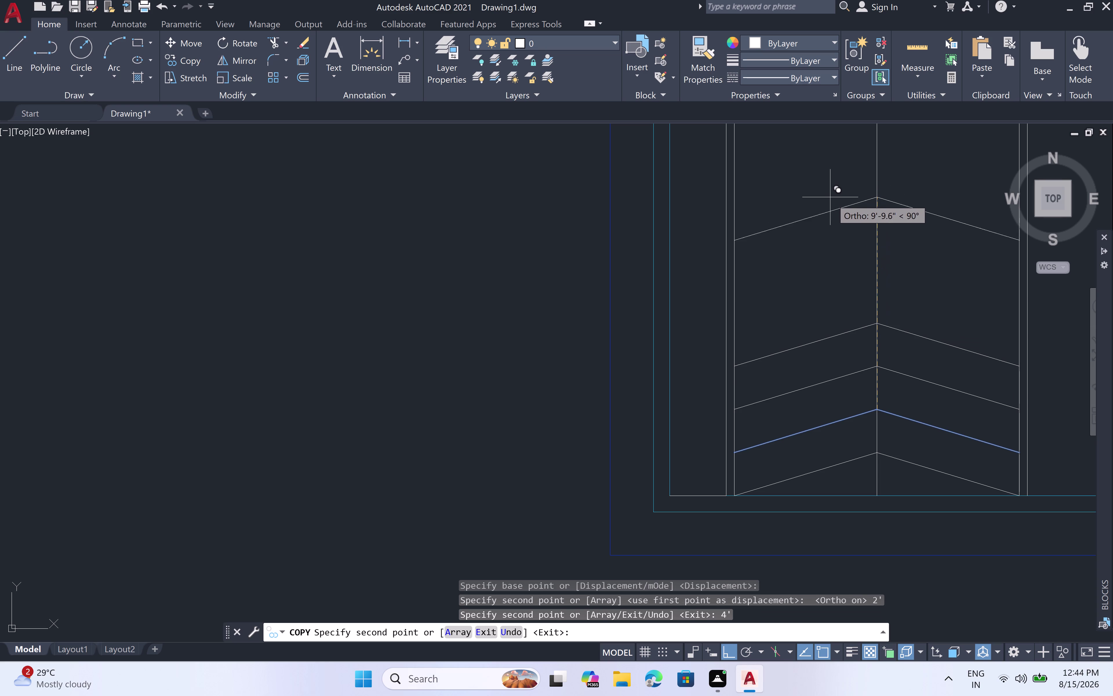
key(6)
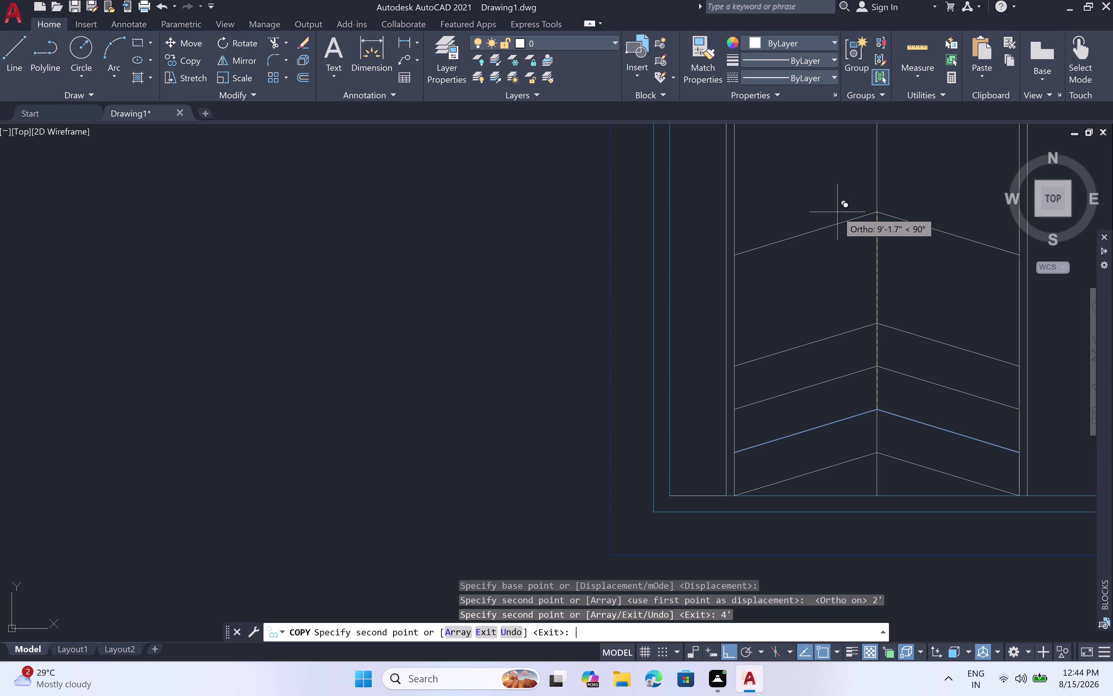
key(apostrophe)
key(space)
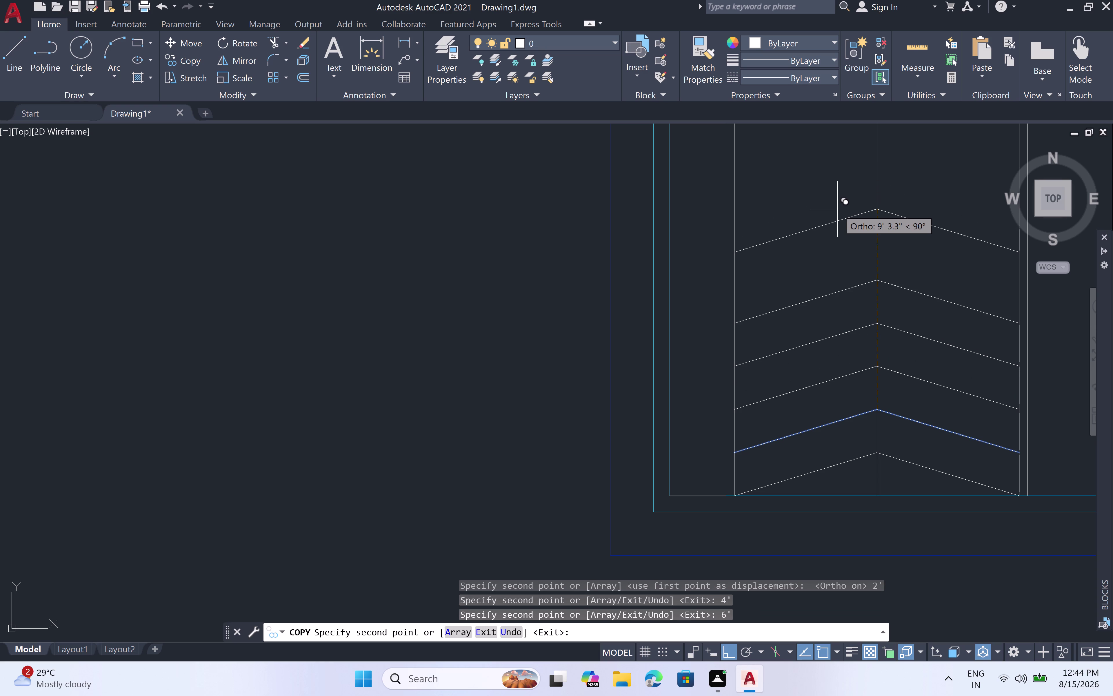
text(8')
key(space)
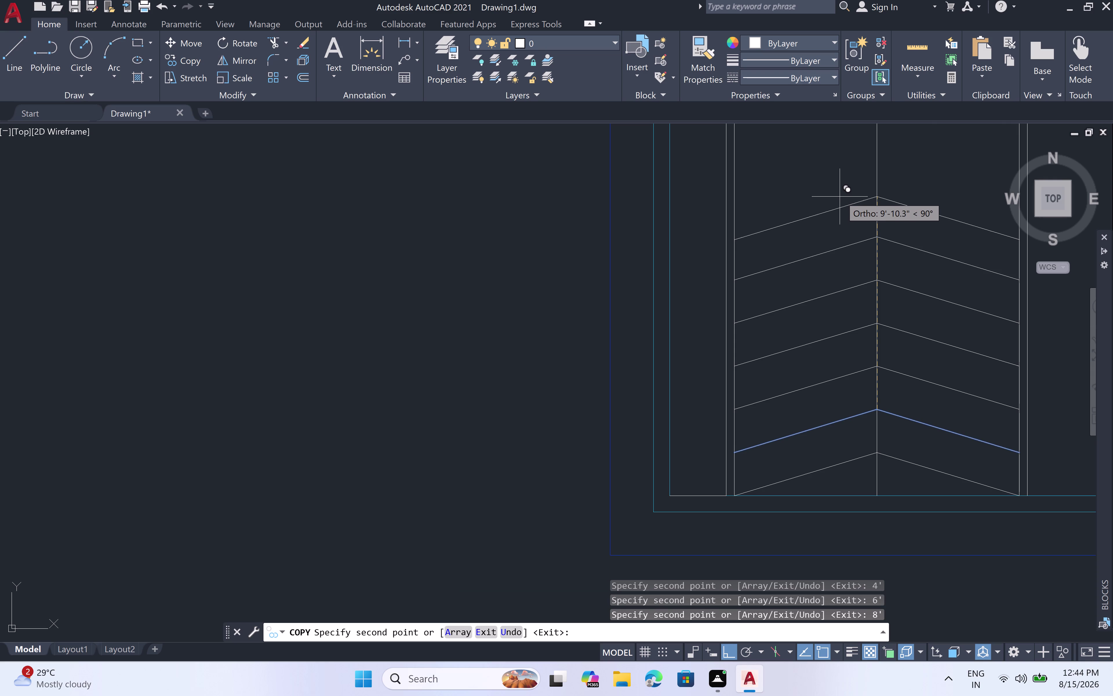
text(1)
text(0')
key(space)
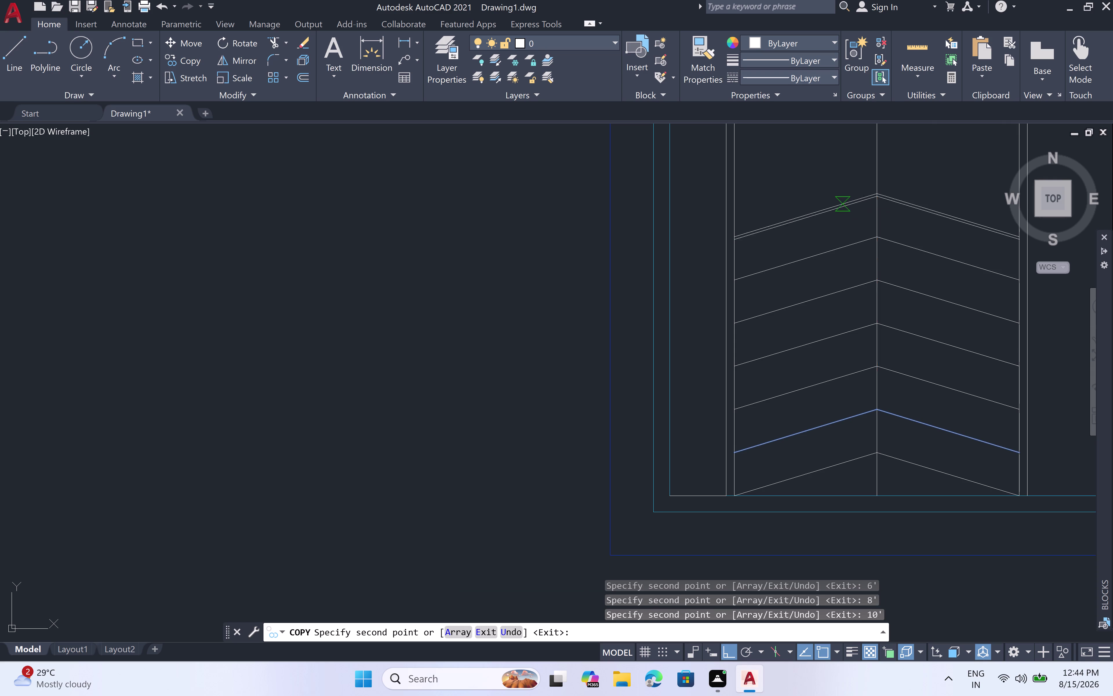
text(1)
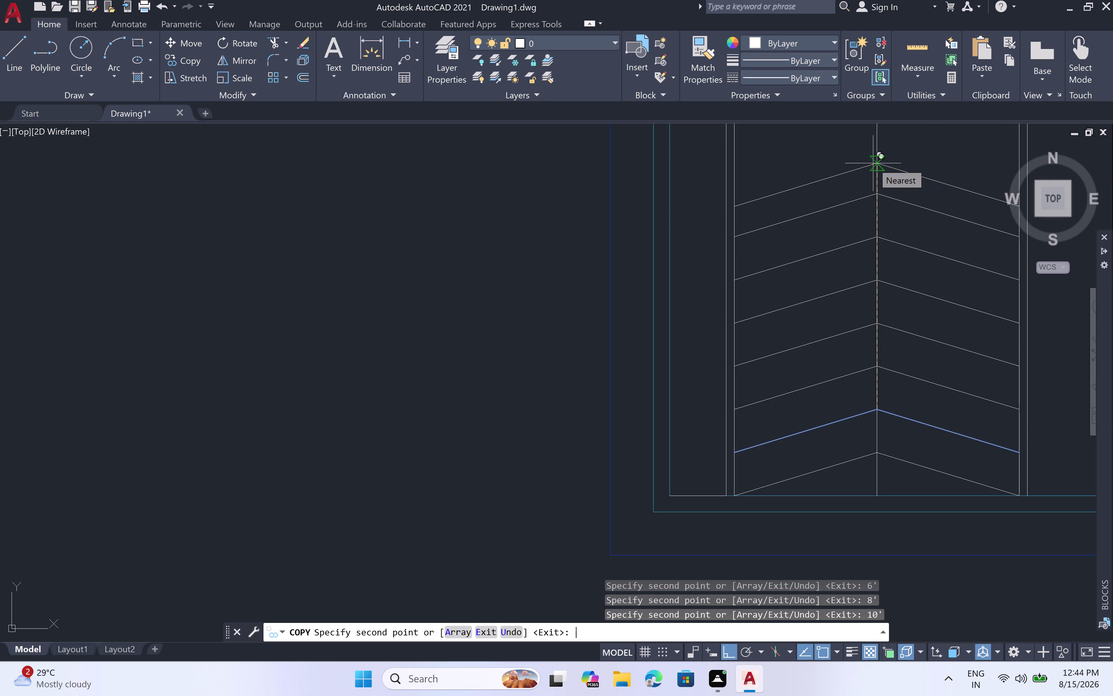
text(2')
key(space)
text(1)
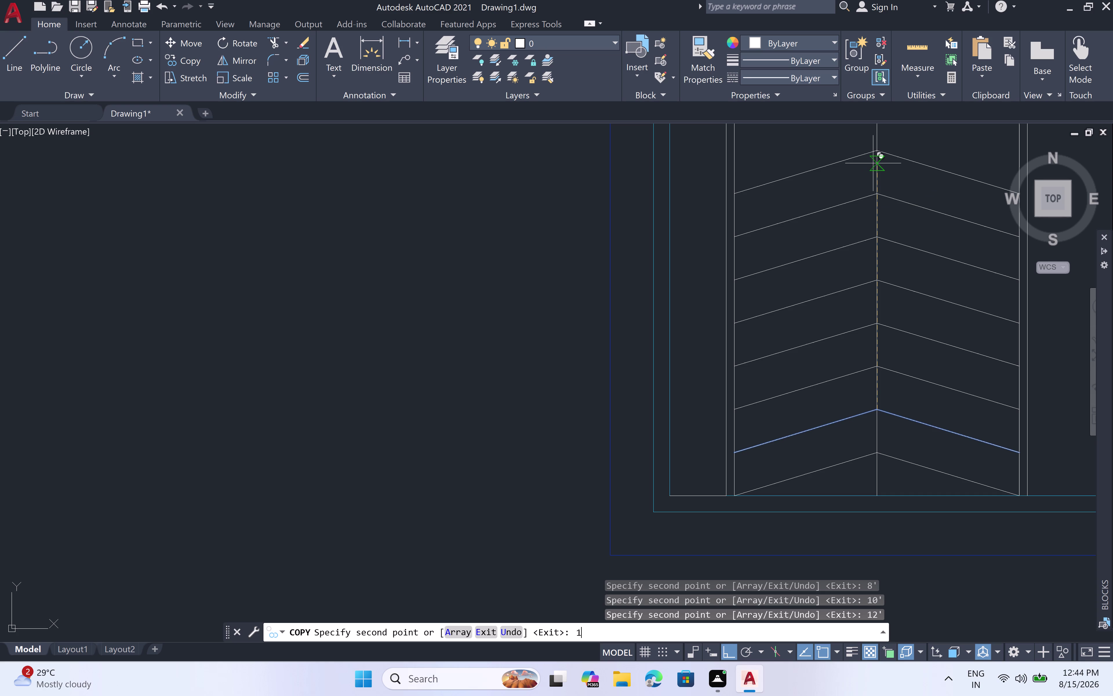
text(4')
key(space)
key(1)
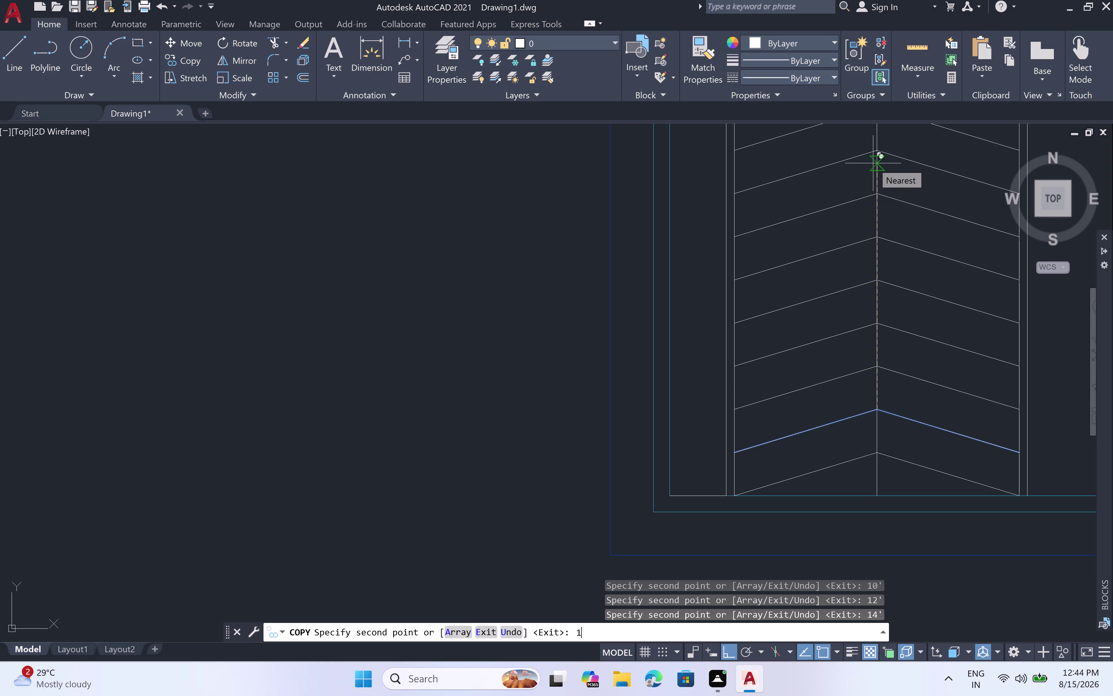
key(6)
key(apostrophe)
key(space)
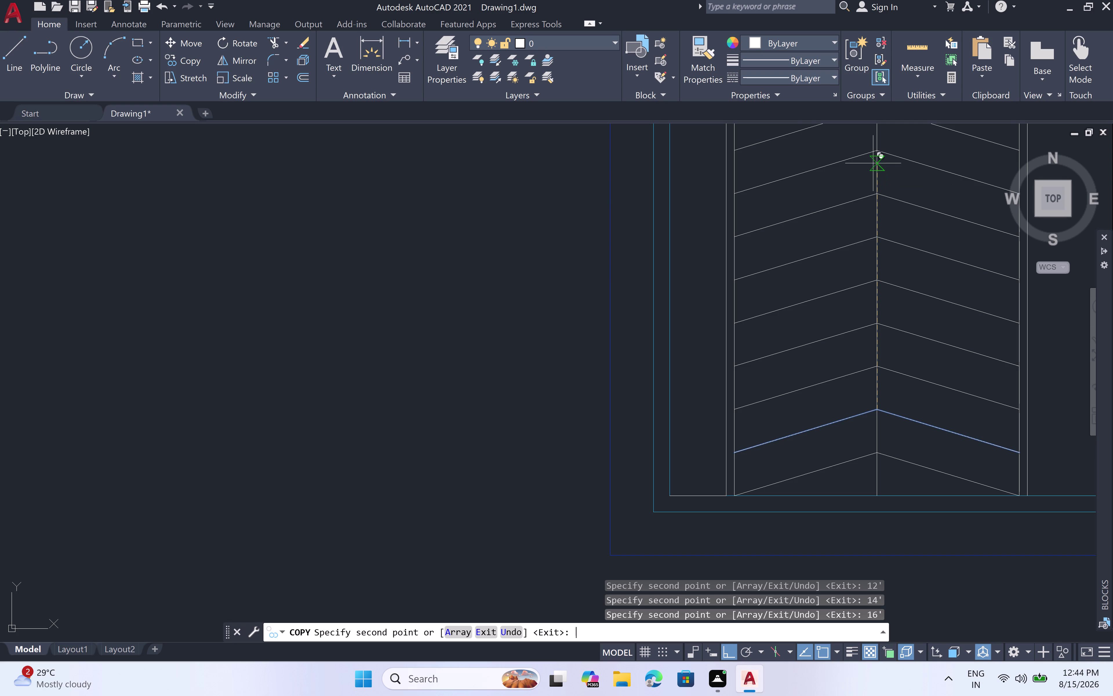
Pan to the frame's top and place chevron copies 18', 20' and 22' above.
scroll(down, 3)
middle_drag(880, 158, 883, 402)
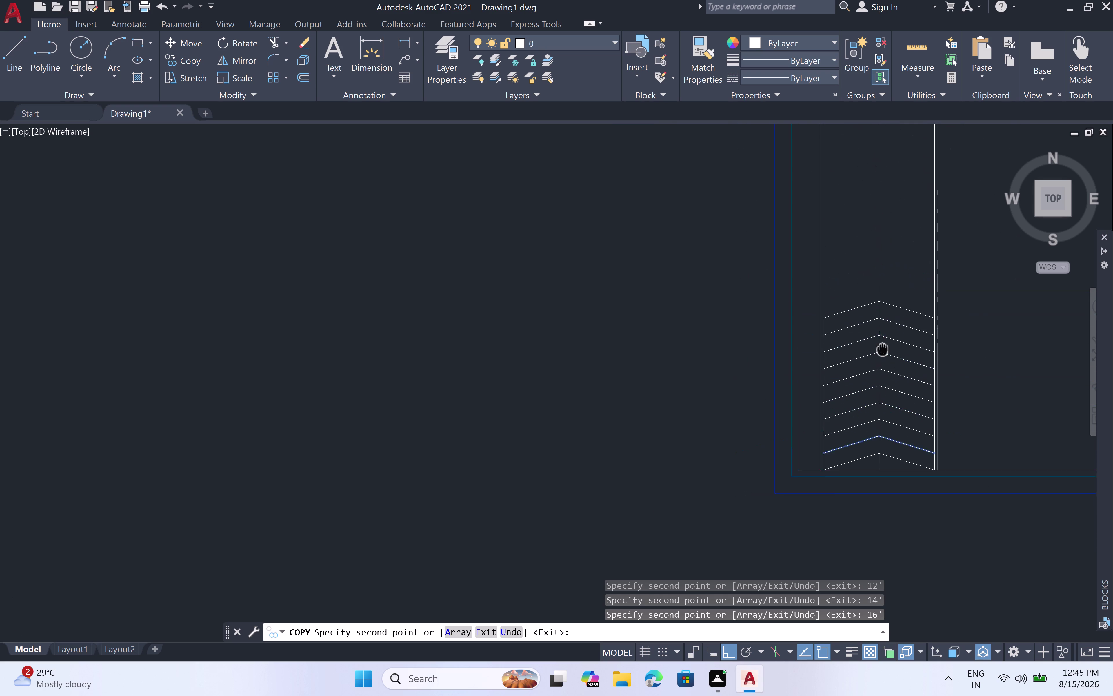
middle_drag(884, 402, 881, 471)
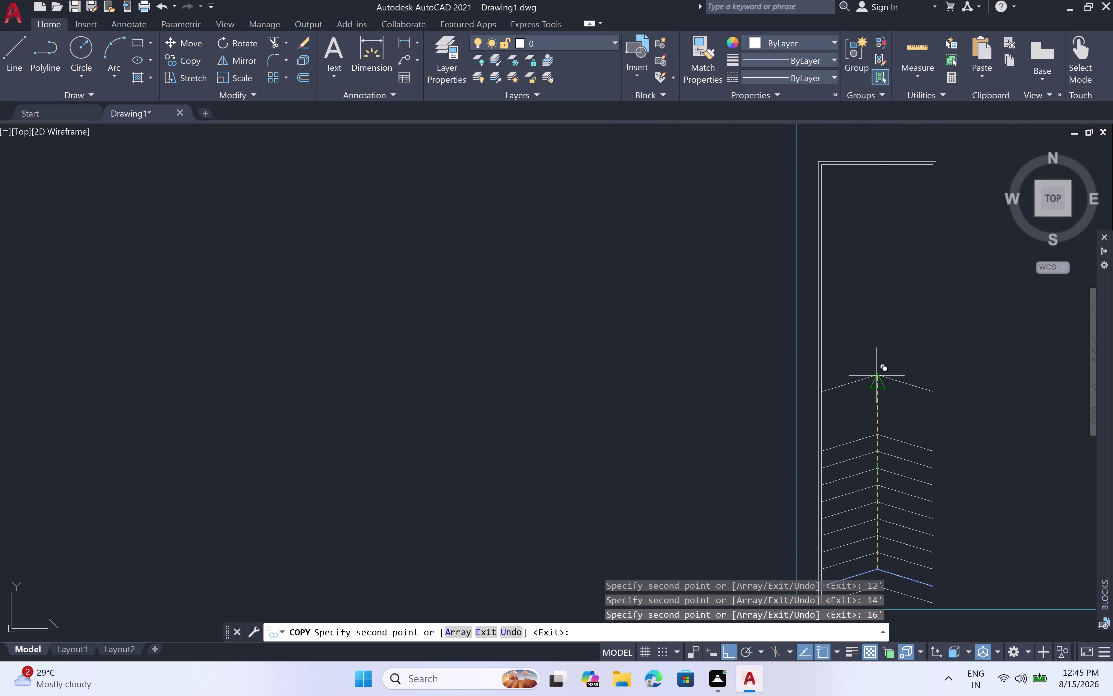
key(1)
key(8)
key(apostrophe)
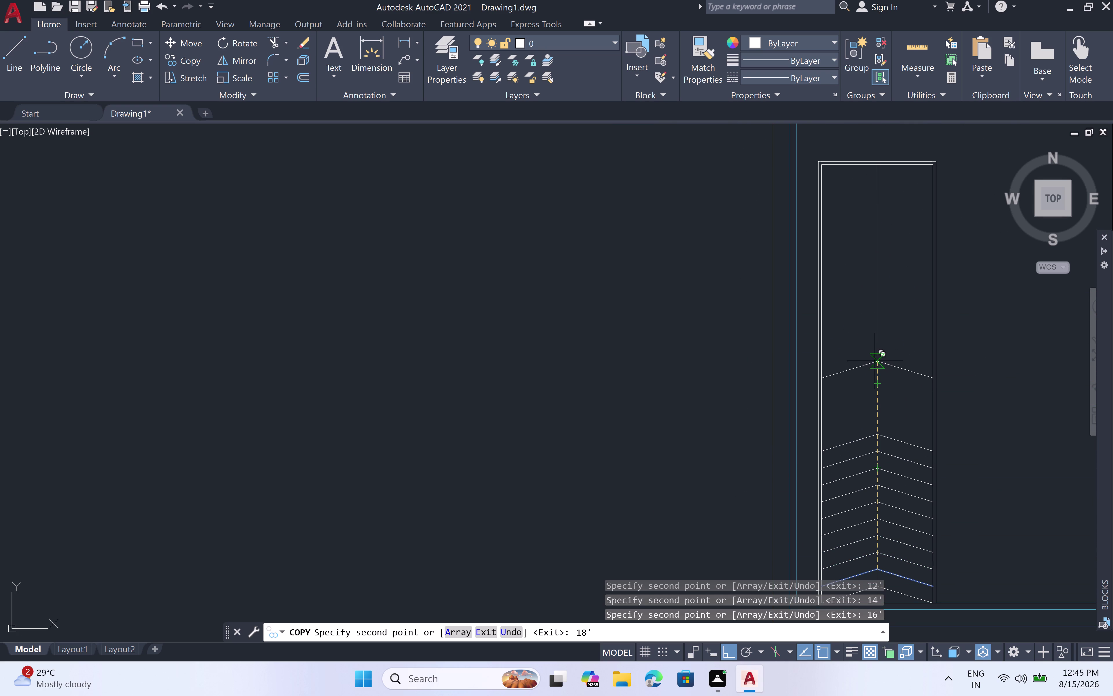
key(space)
key(2)
key(0)
text(')
key(space)
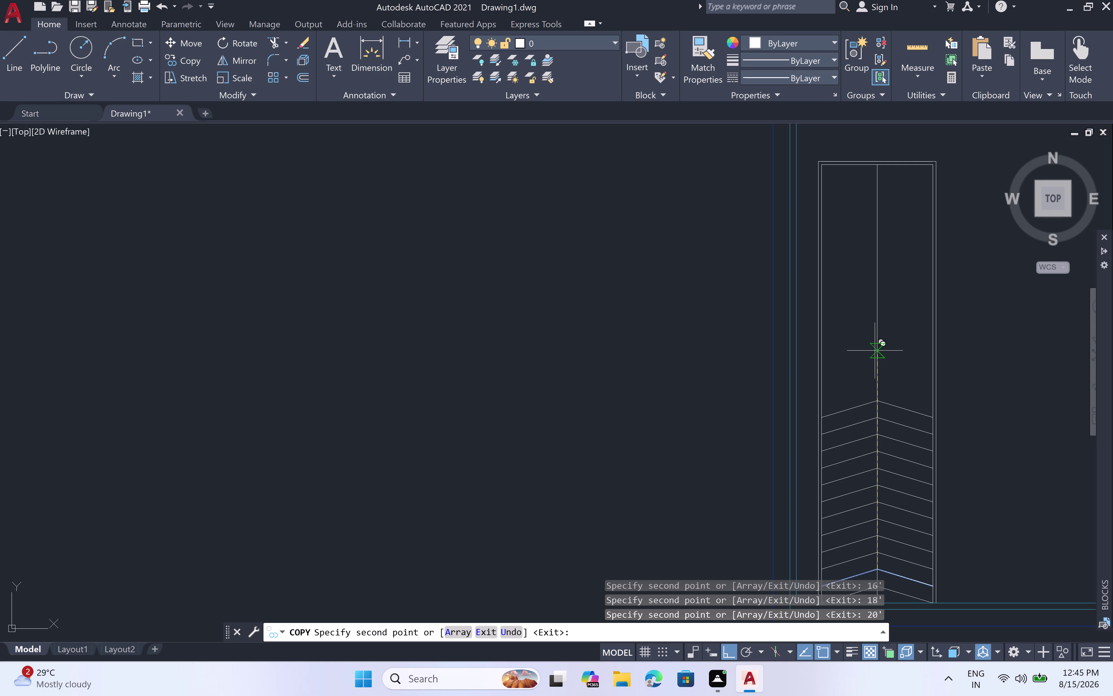
key(2)
key(2)
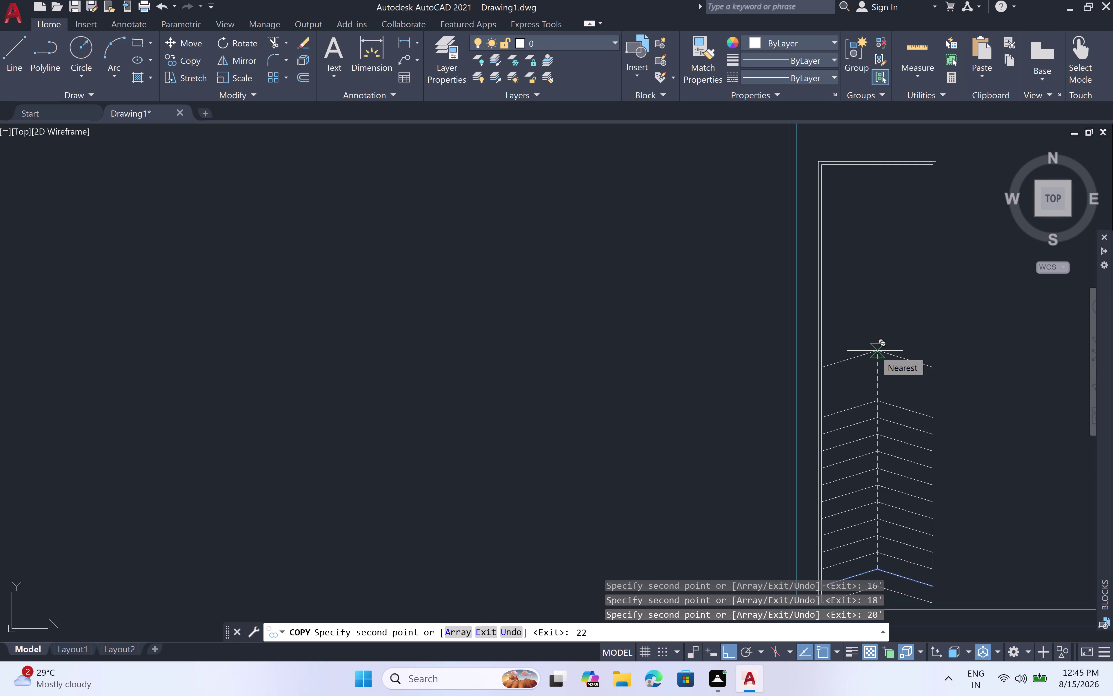
text(')
key(space)
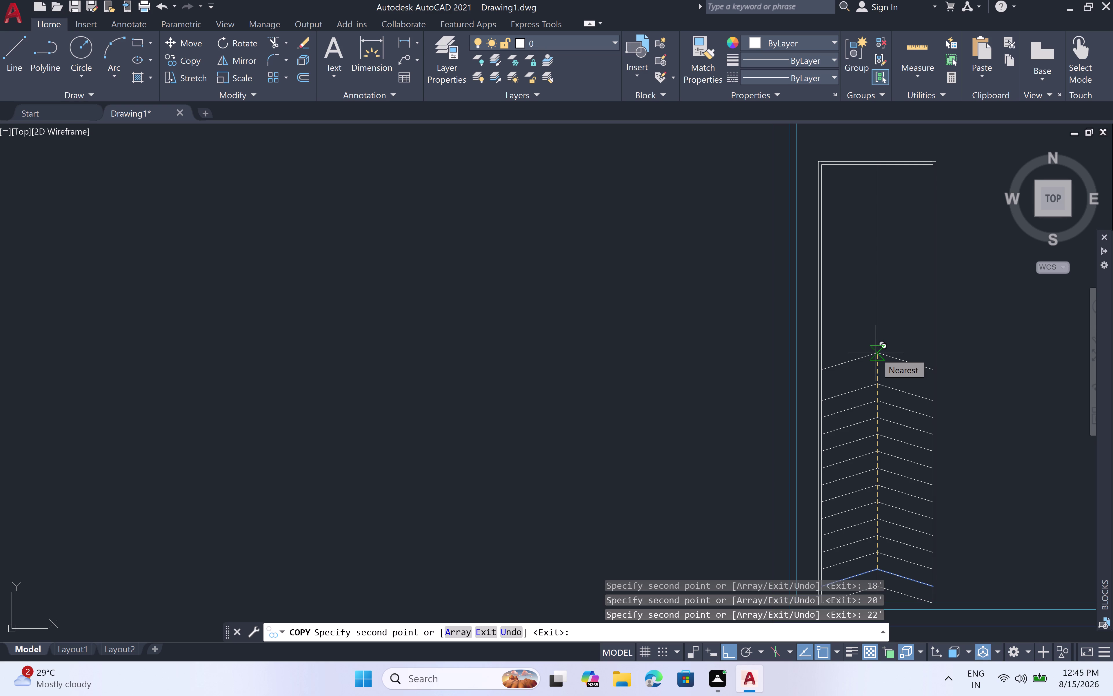
Place further chevron copies at 24', 26', 28' and 30' above.
key(2)
text(4')
key(space)
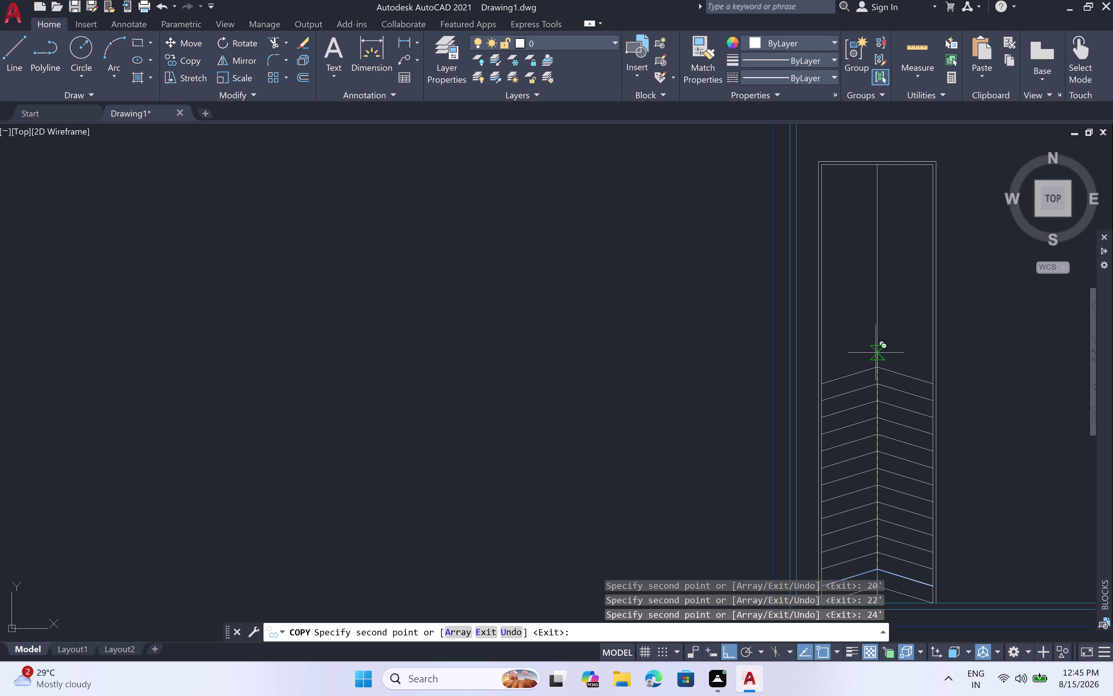
key(2)
key(6)
key(apostrophe)
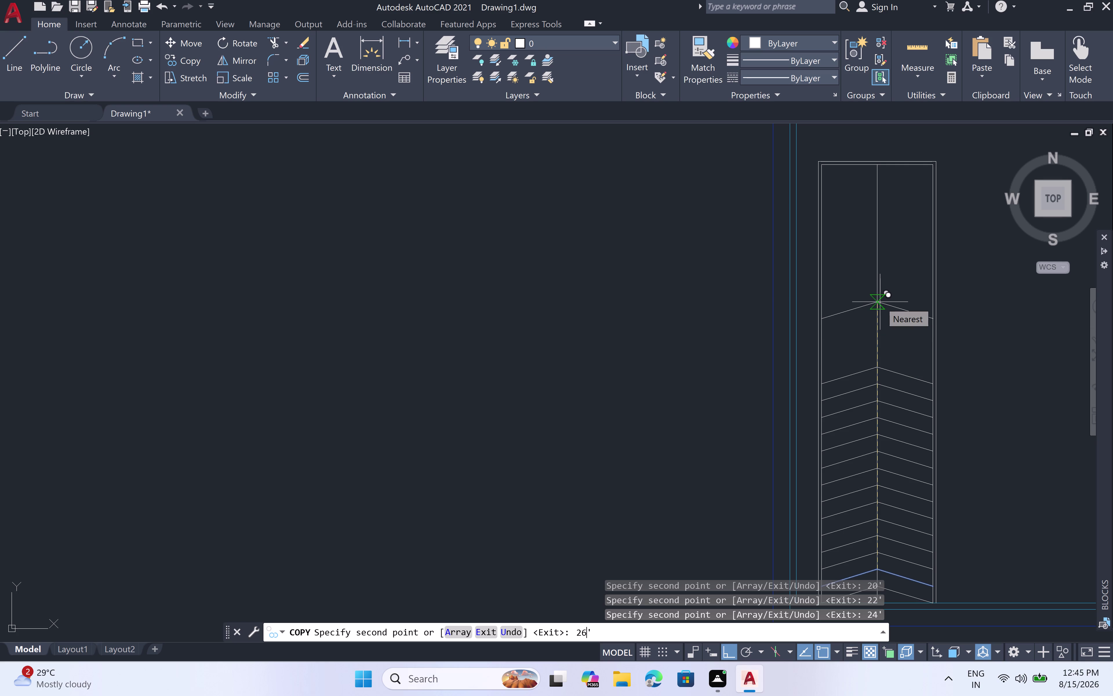
key(space)
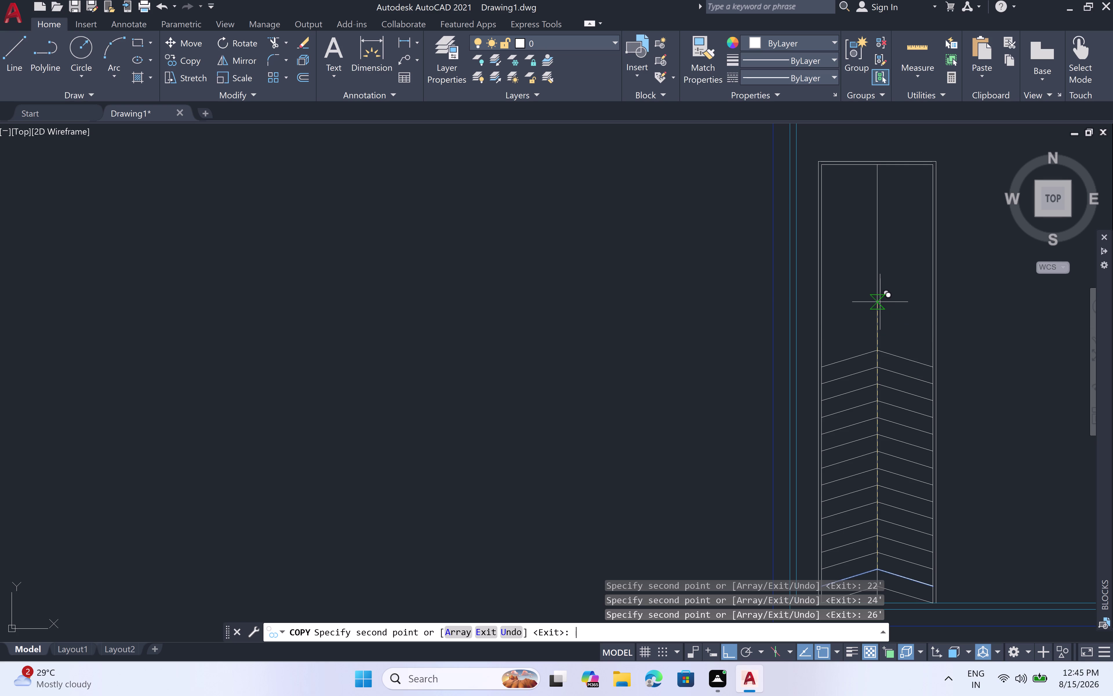
text(28')
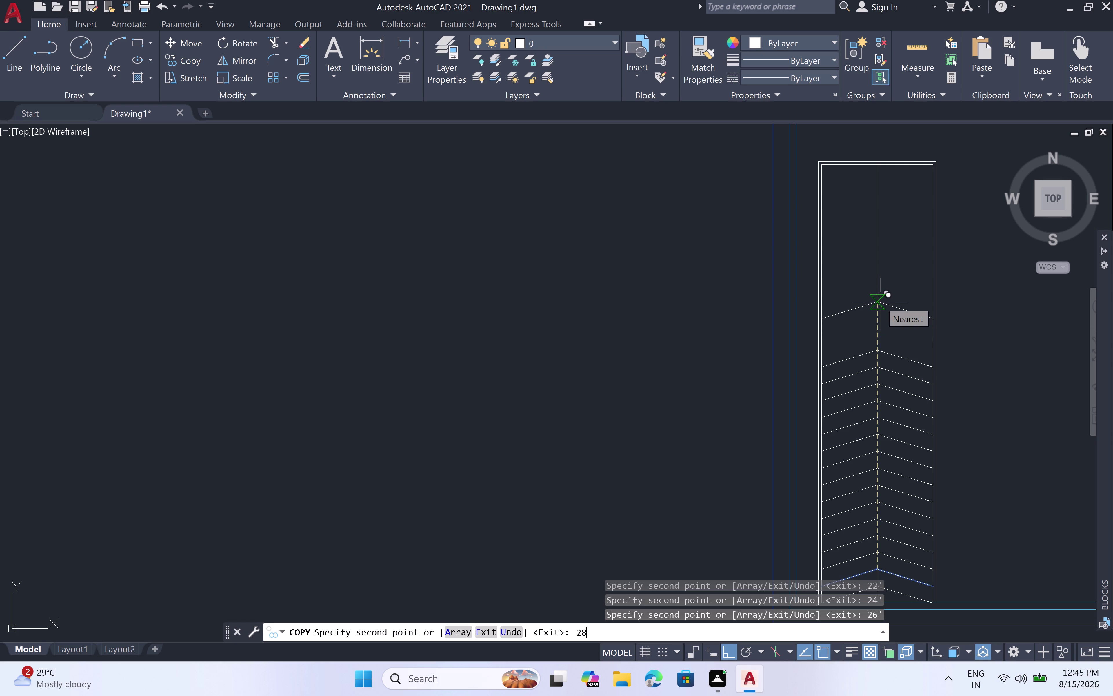
key(space)
key(3)
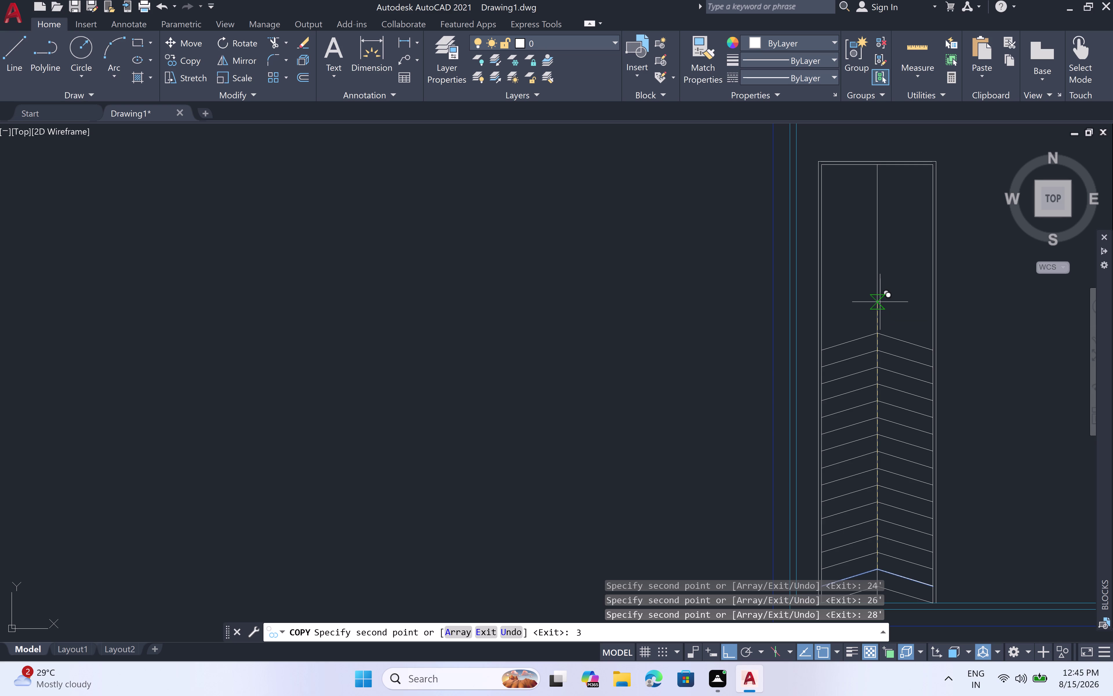
key(0)
text(')
key(space)
Place chevron copies at 32', 34', 36', 38' and 40' above.
text(32)
text(')
key(space)
text(3)
text(4')
key(space)
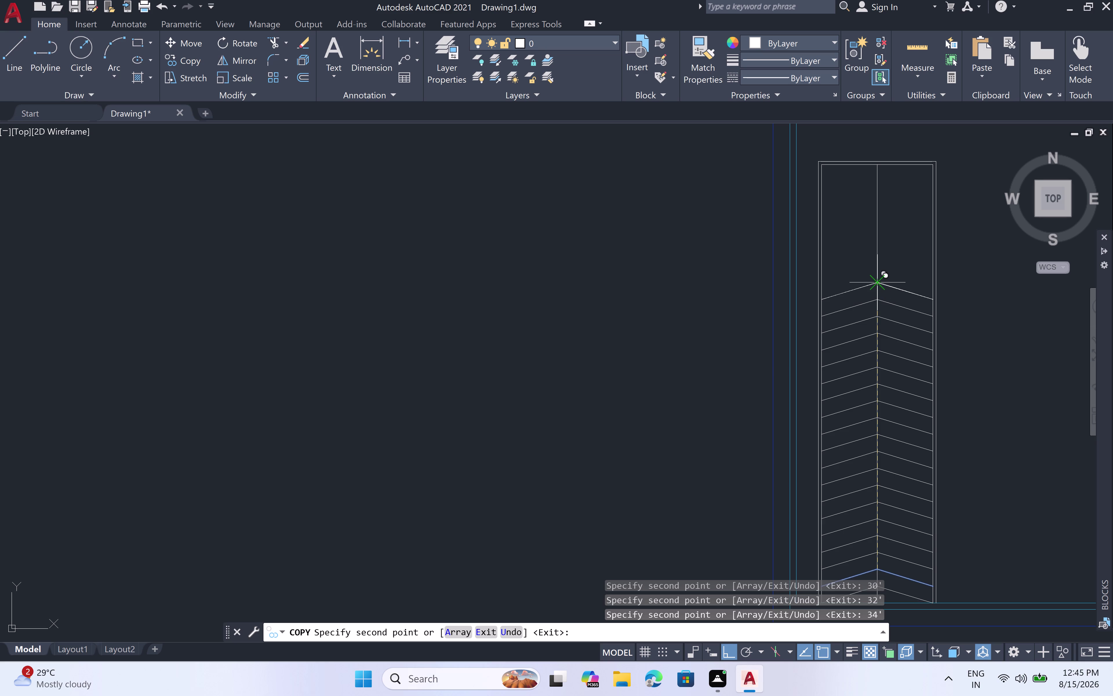
text(3)
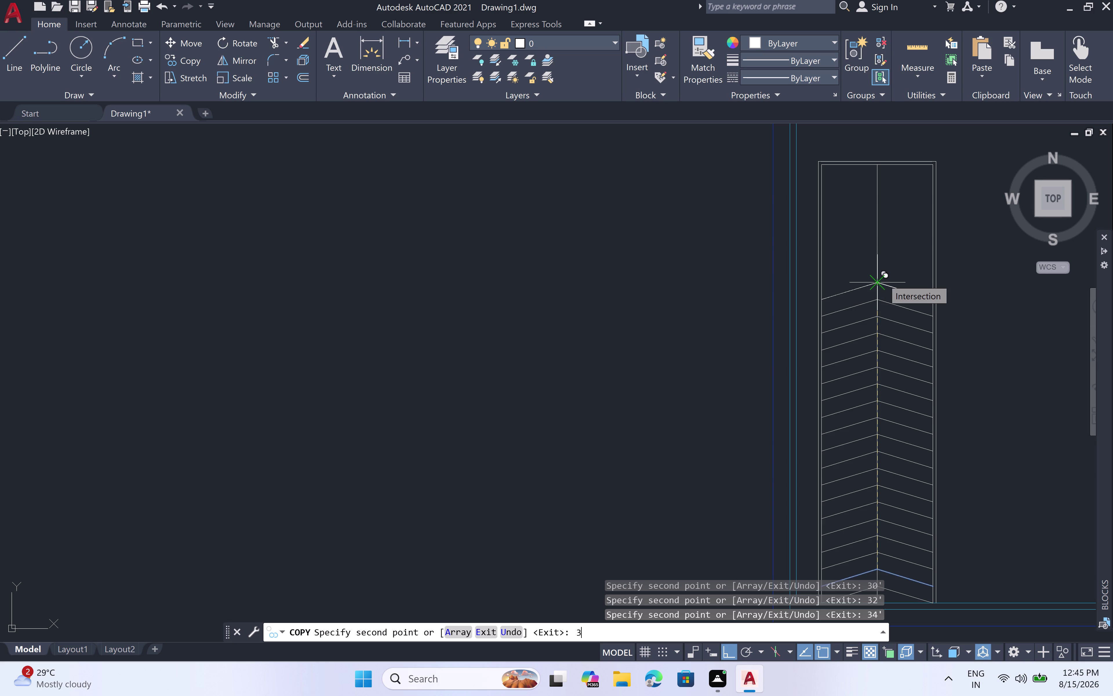
text(6')
key(space)
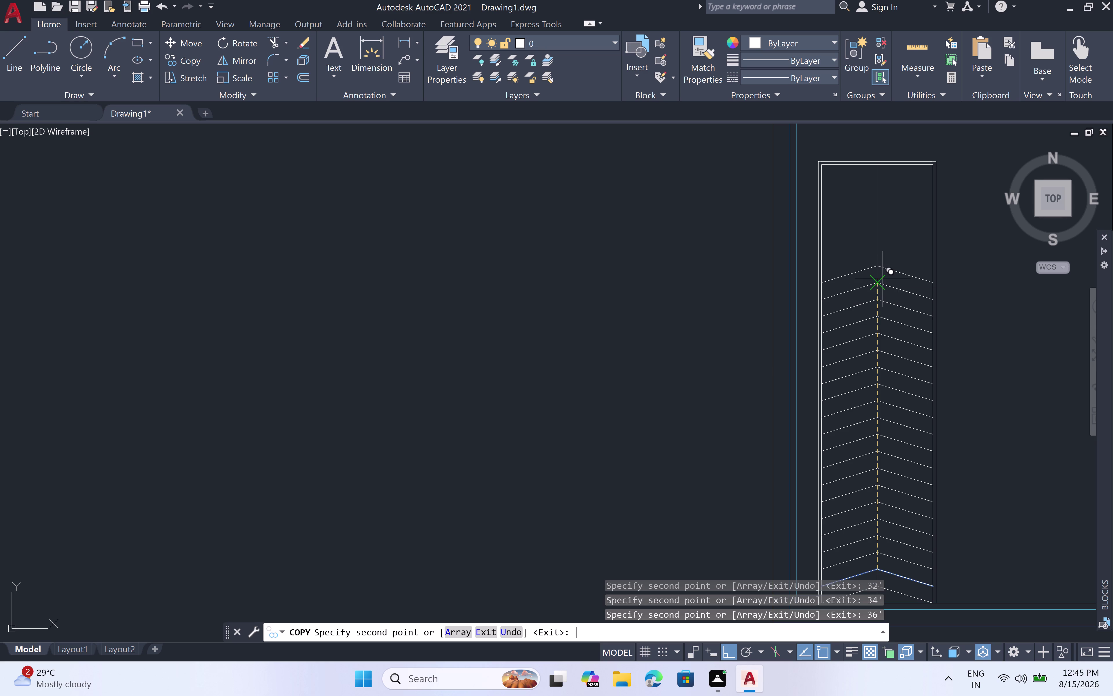
text(38')
key(space)
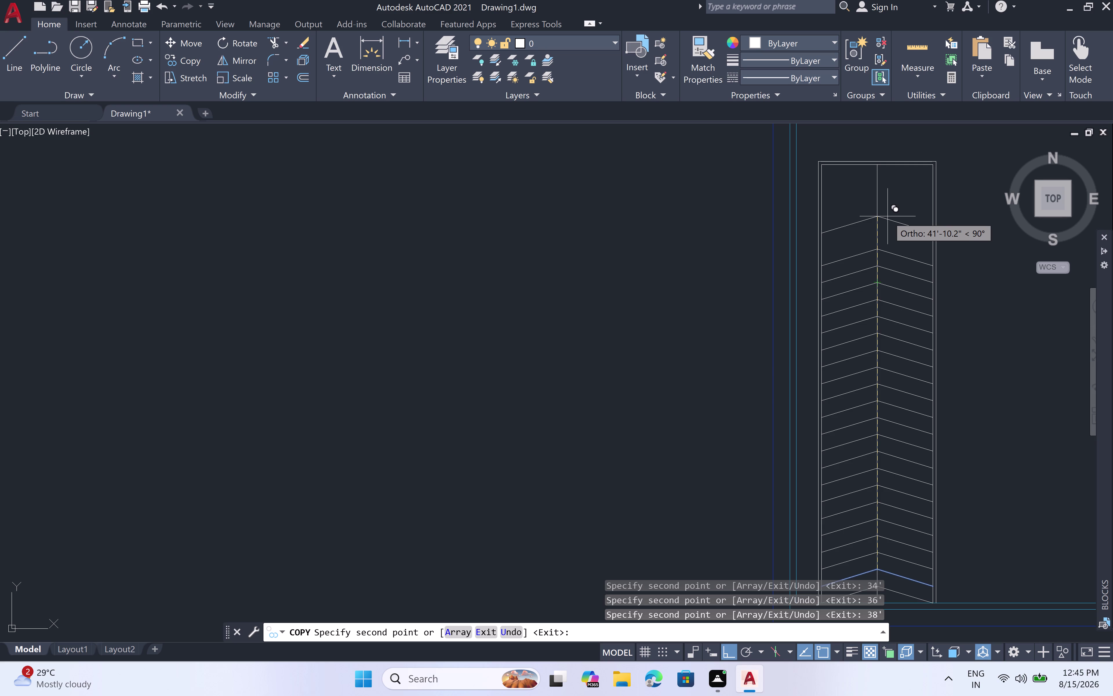
text(40)
key(space)
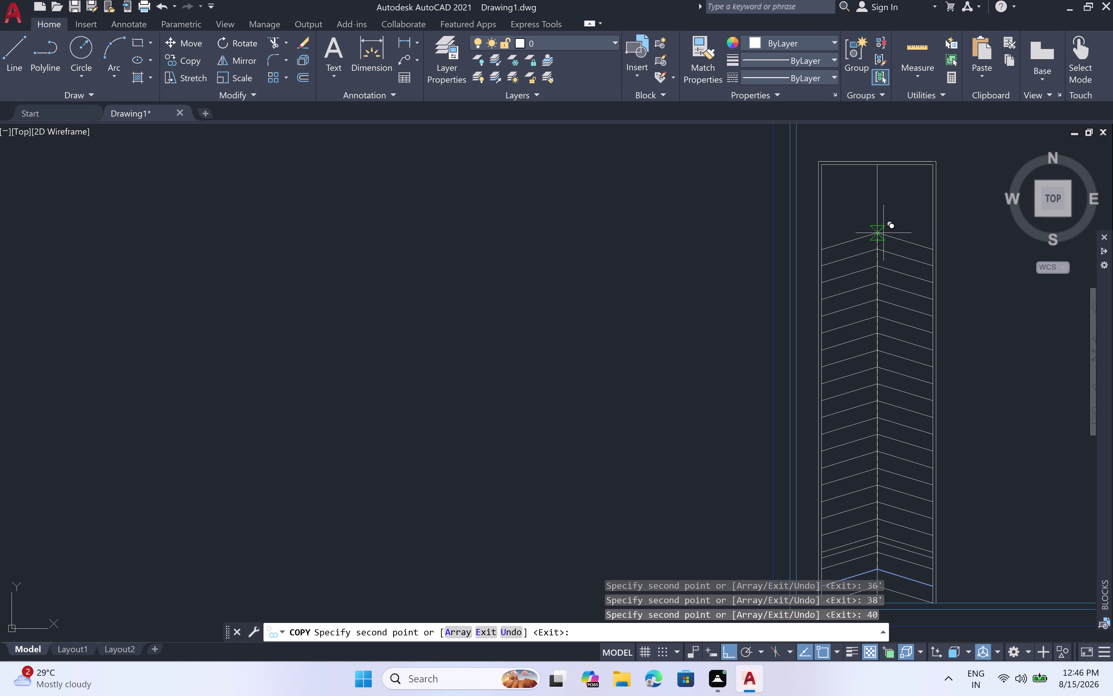
Place the last chevron copies of this run at 42' and 44'.
key(4)
key(2)
text(')
key(space)
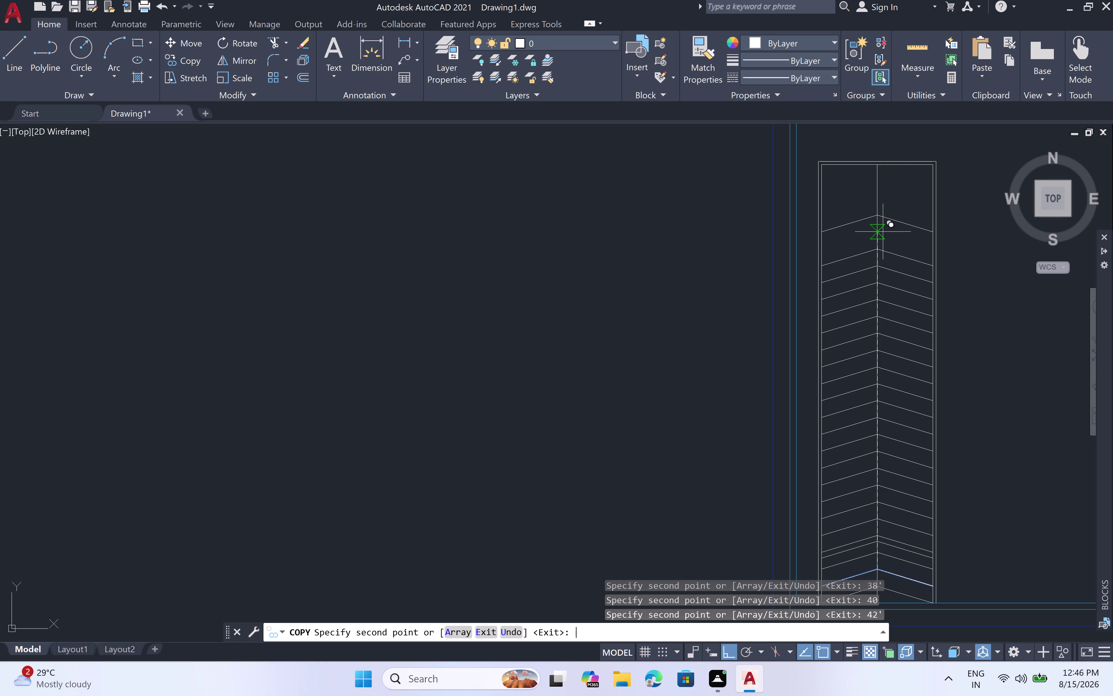
text(44')
key(space)
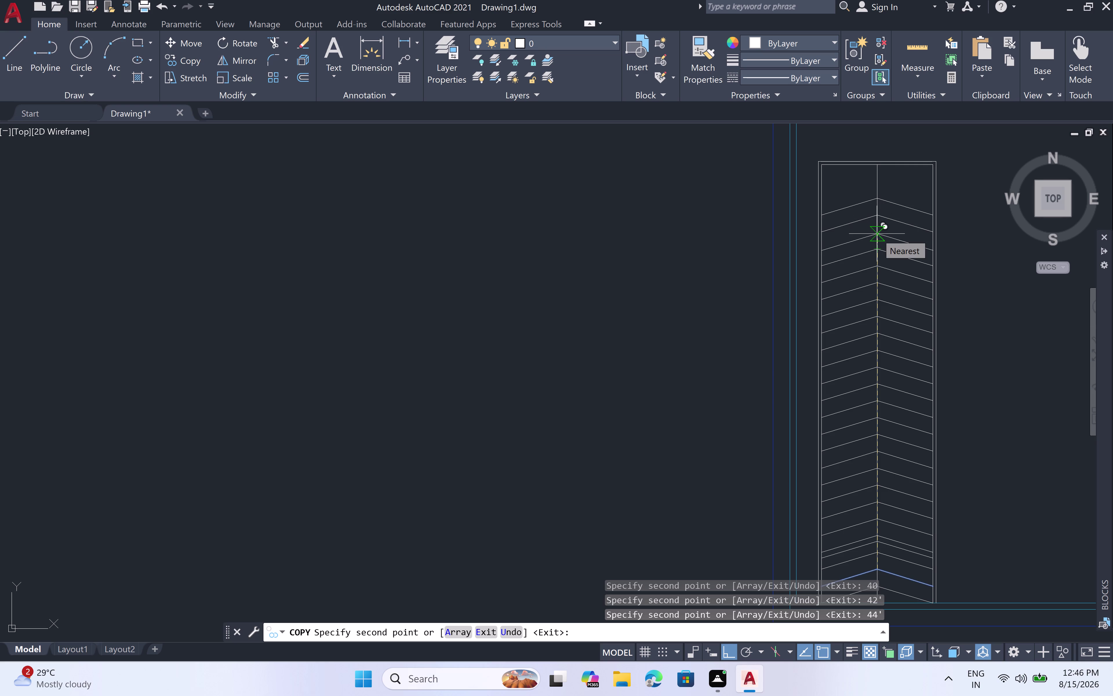
scroll(up, 3)
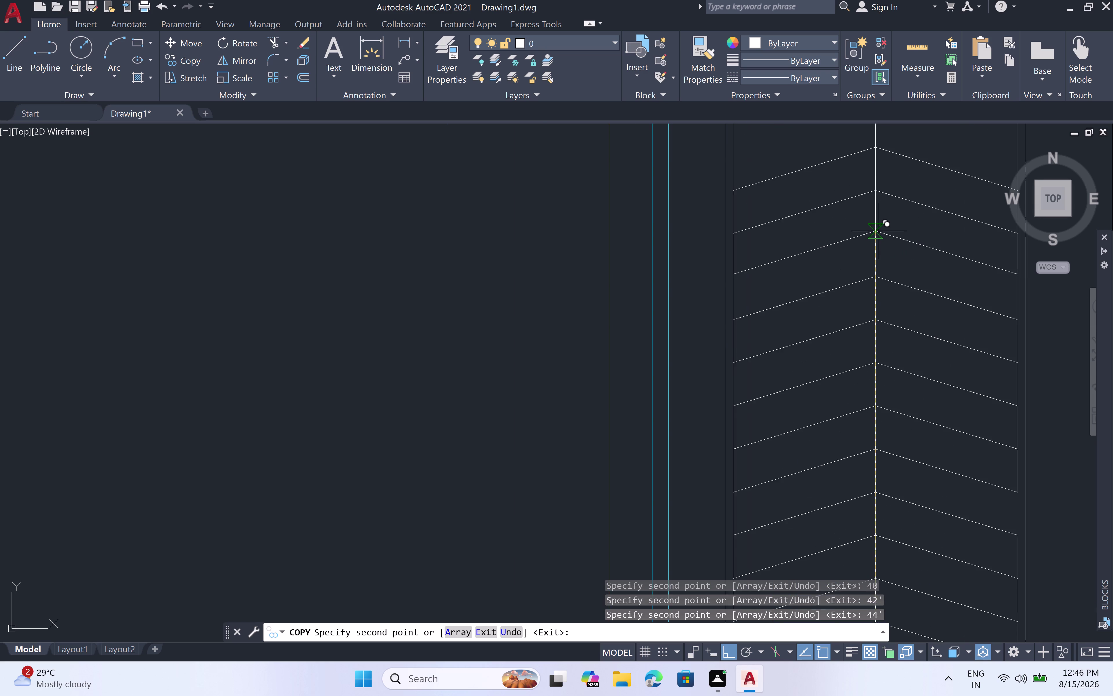
Zoom to check the frame top, then place chevron copies at 46' and 48'.
scroll(up, 3)
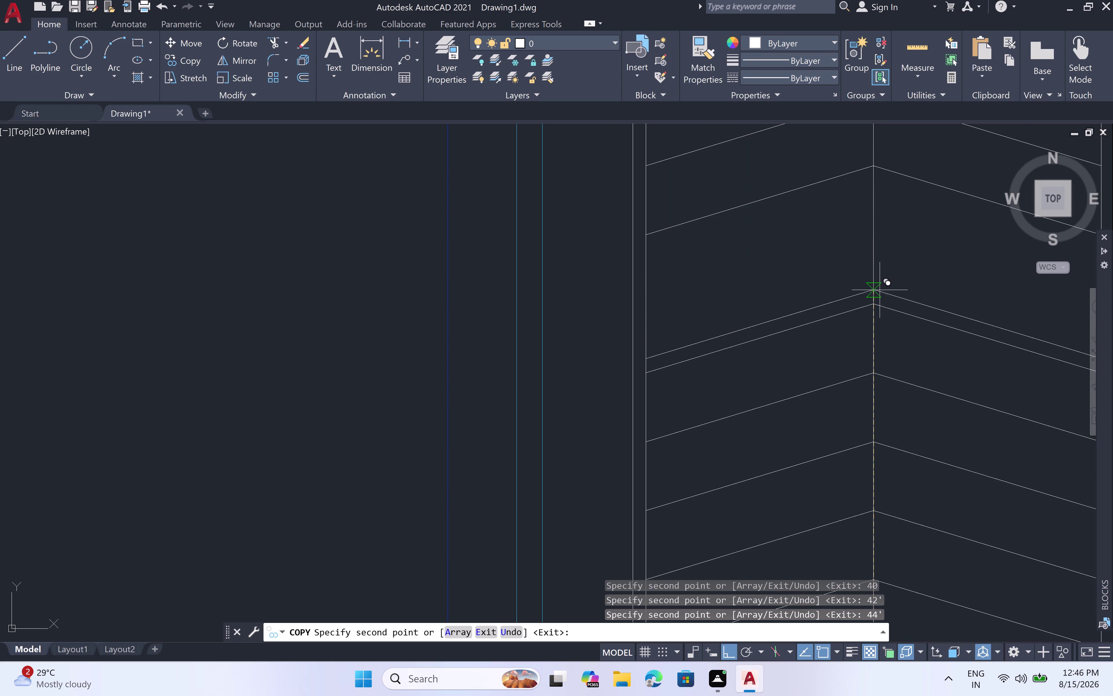
scroll(down, 3)
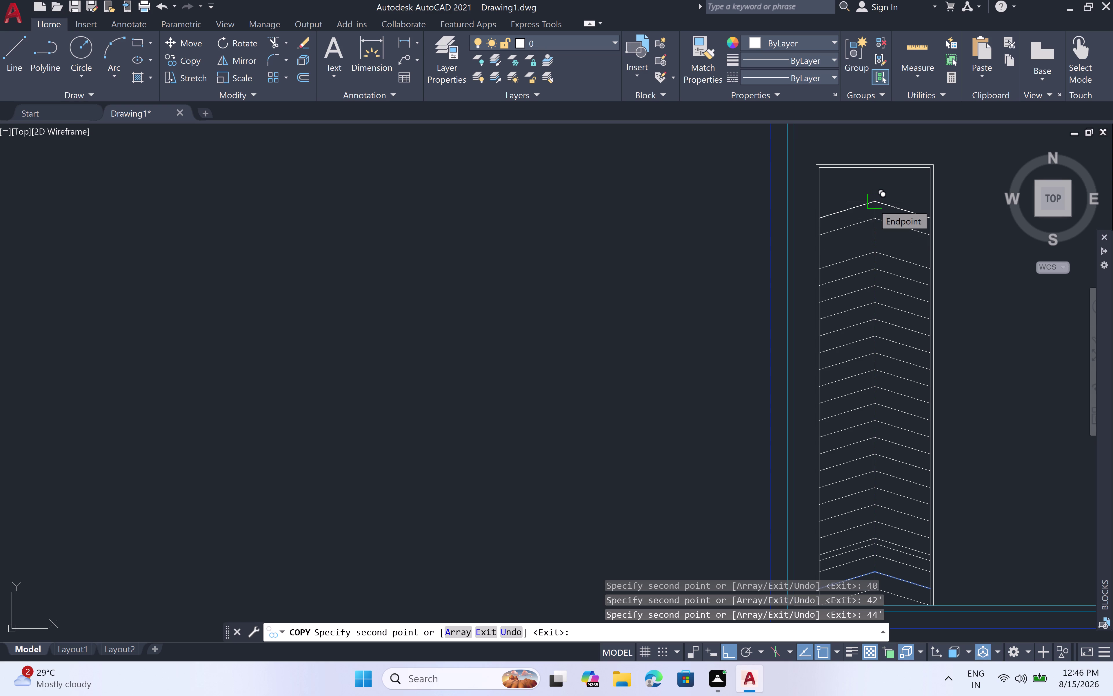
text(46)
text(')
key(space)
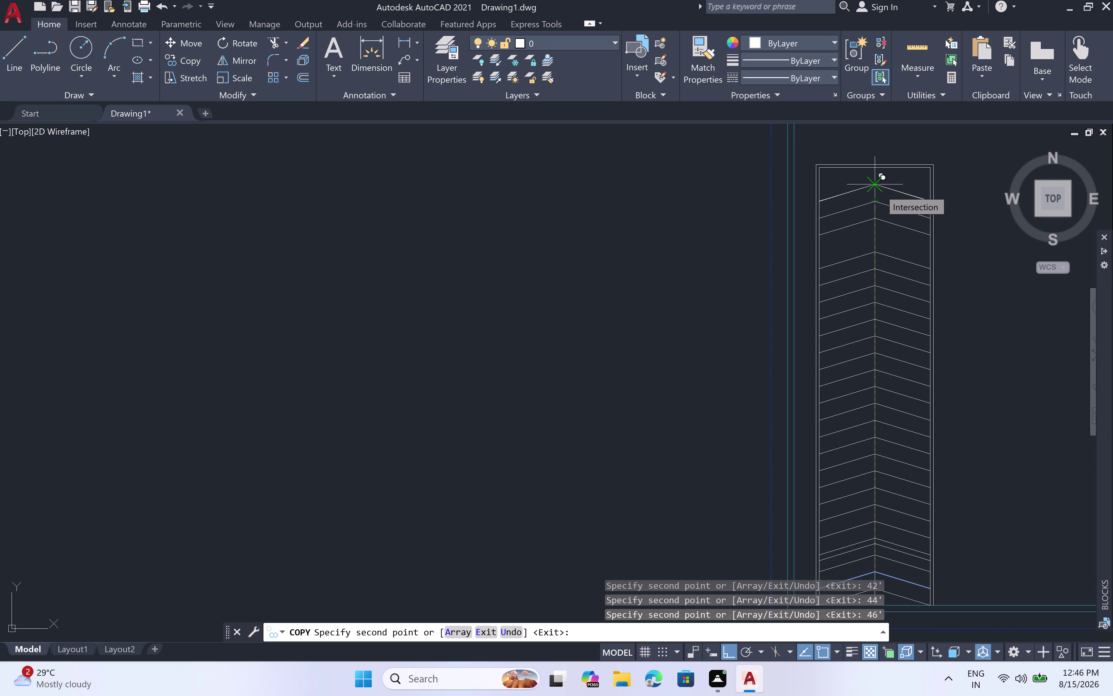
text(48')
key(space)
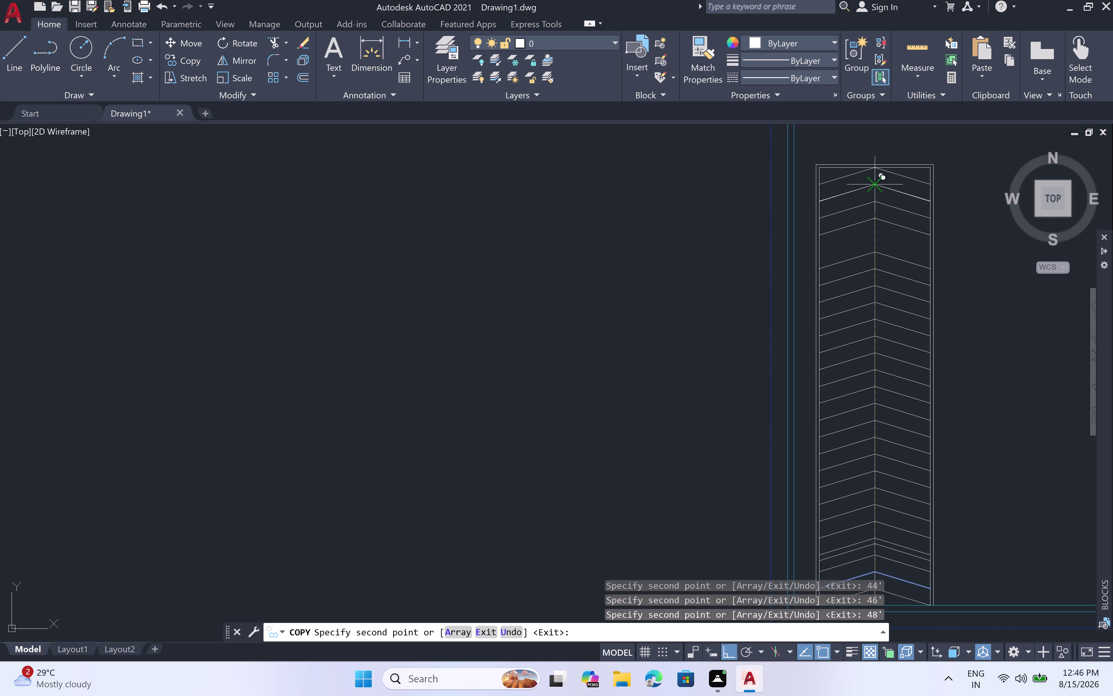
End copying, then copy one upper chevron 2' higher using its peak as base.
key(Escape)
scroll(up, 3)
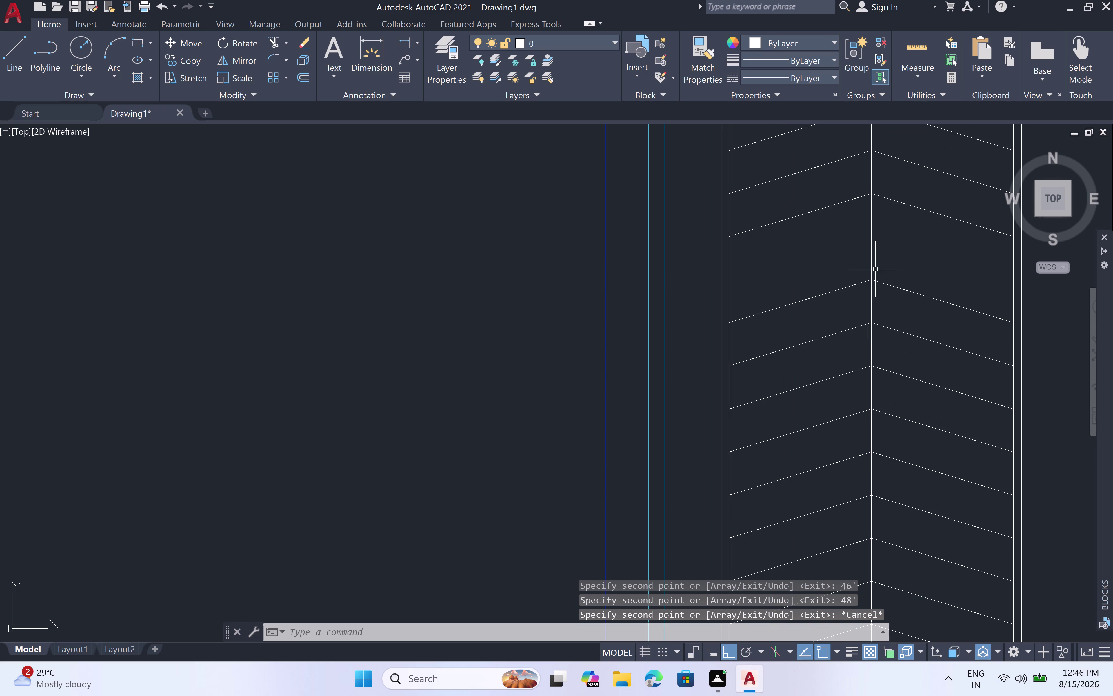
click(851, 284)
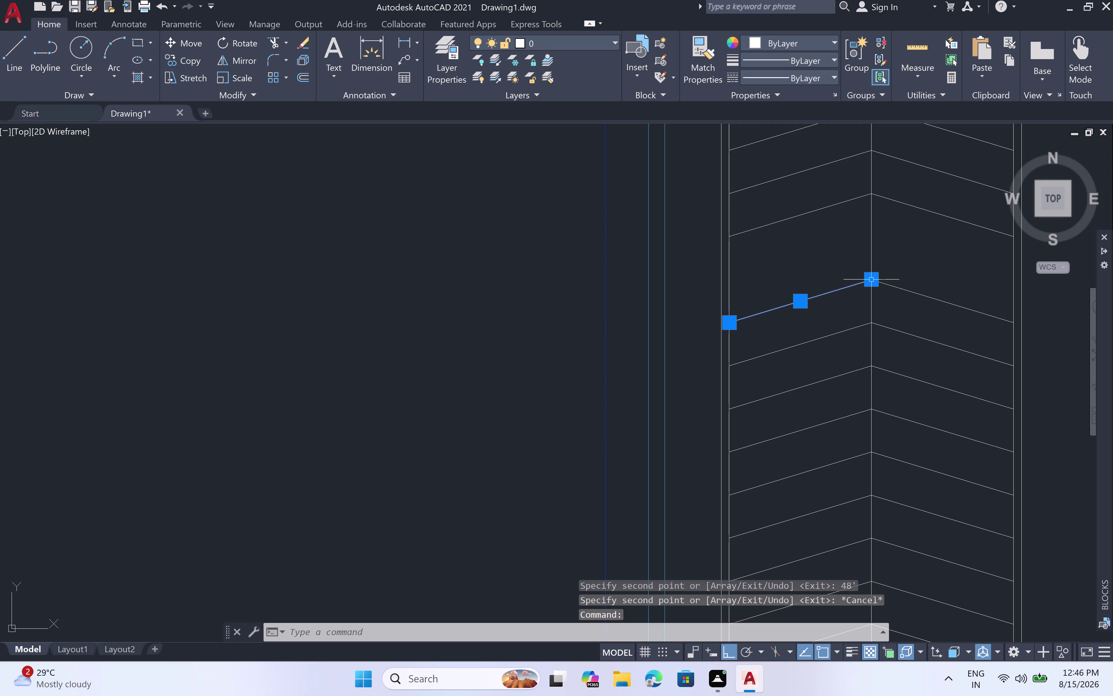
double_click(902, 291)
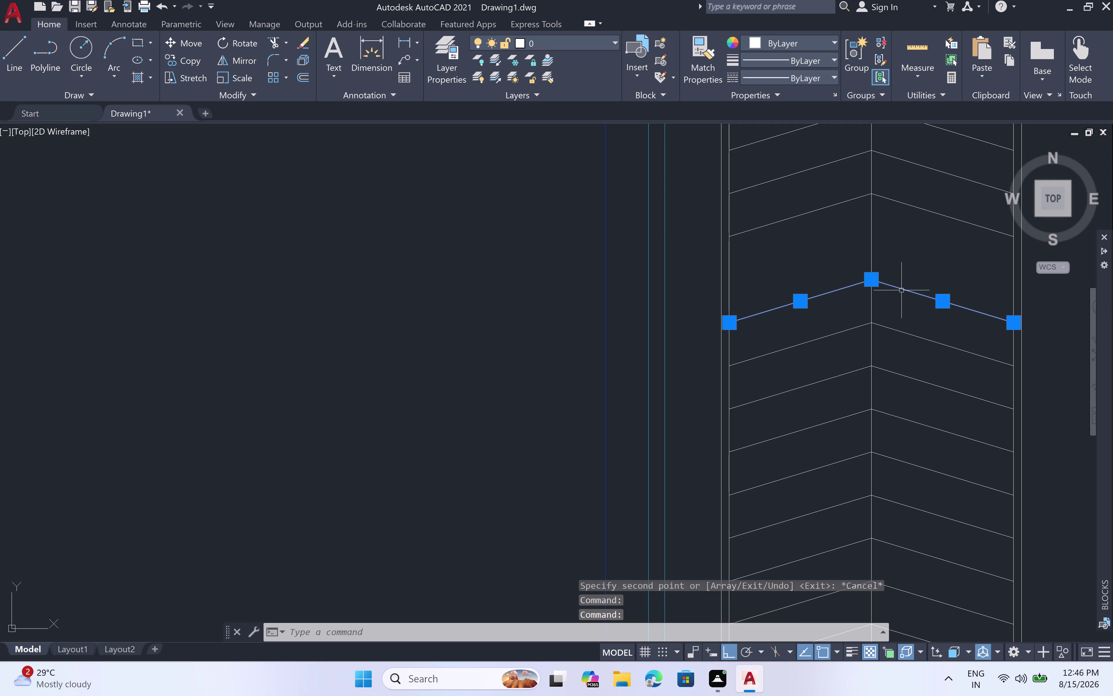
key(c)
key(o)
key(space)
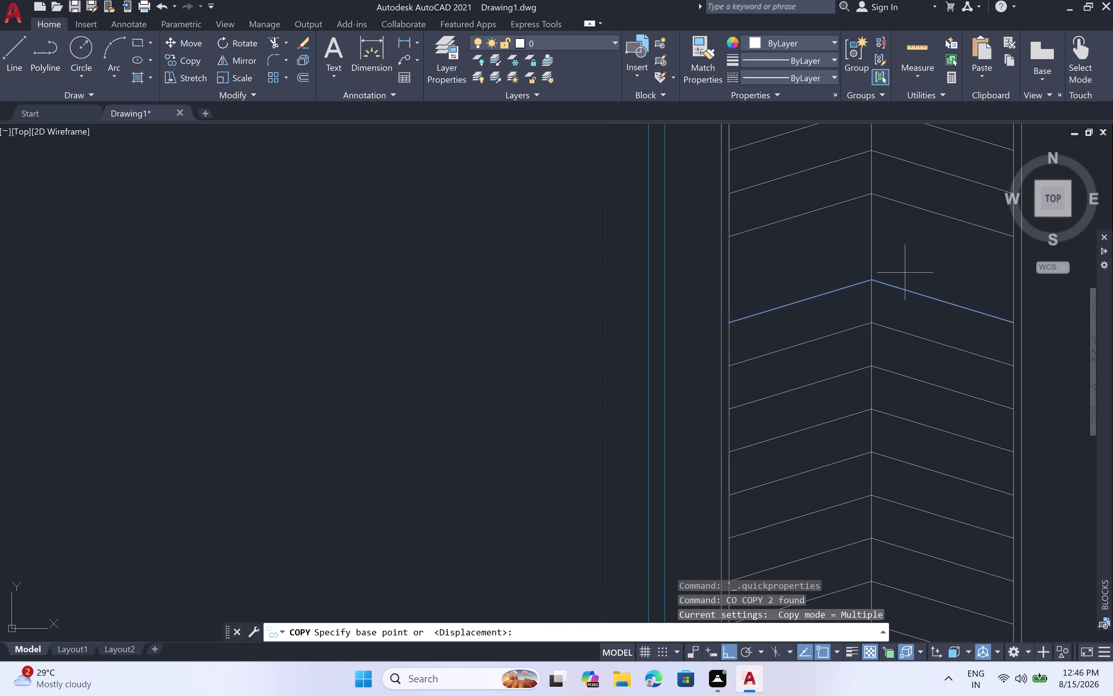
click(873, 280)
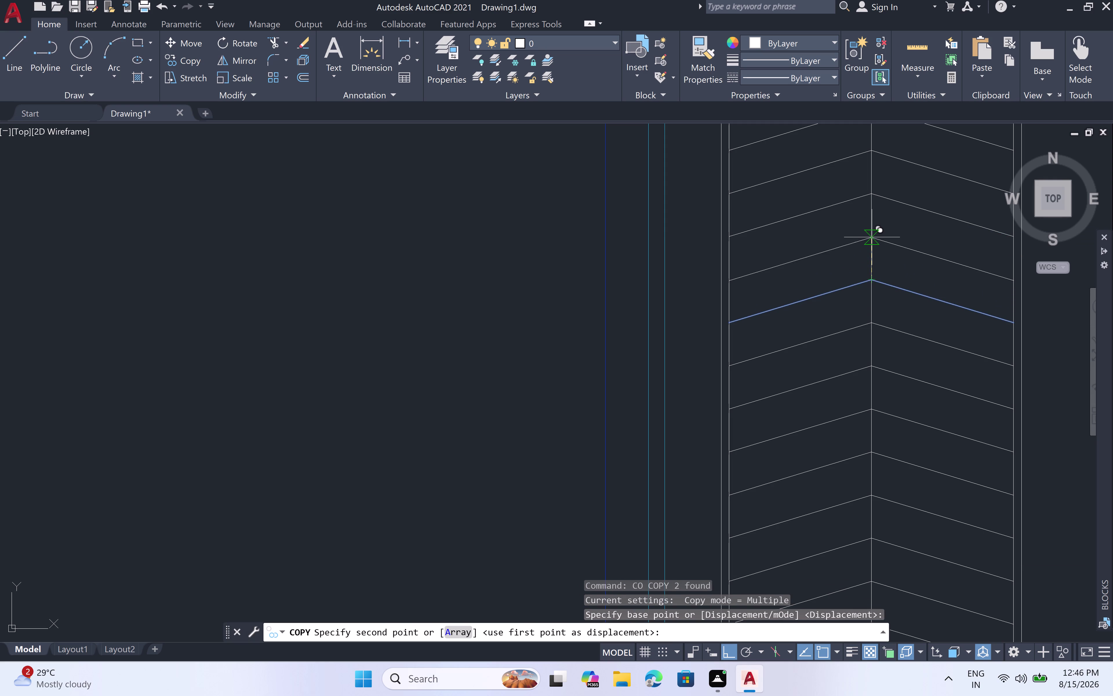
key(2)
key(apostrophe)
key(space)
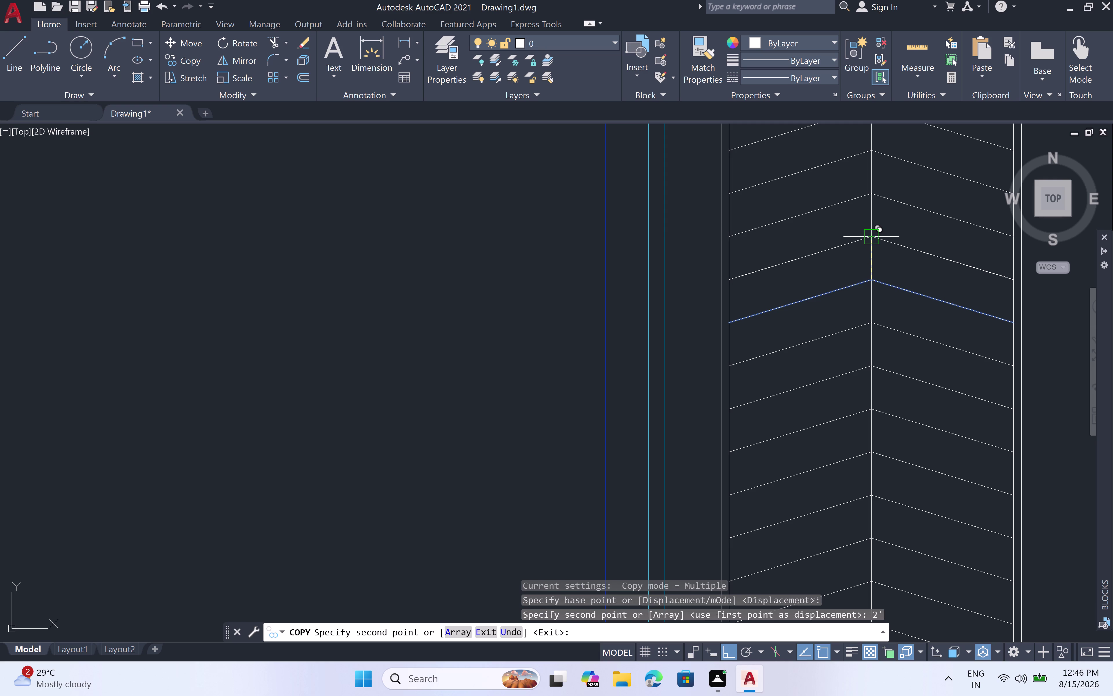
key(Escape)
Zoom around the frame and select the right half of a chevron.
scroll(down, 3)
scroll(down, 3)
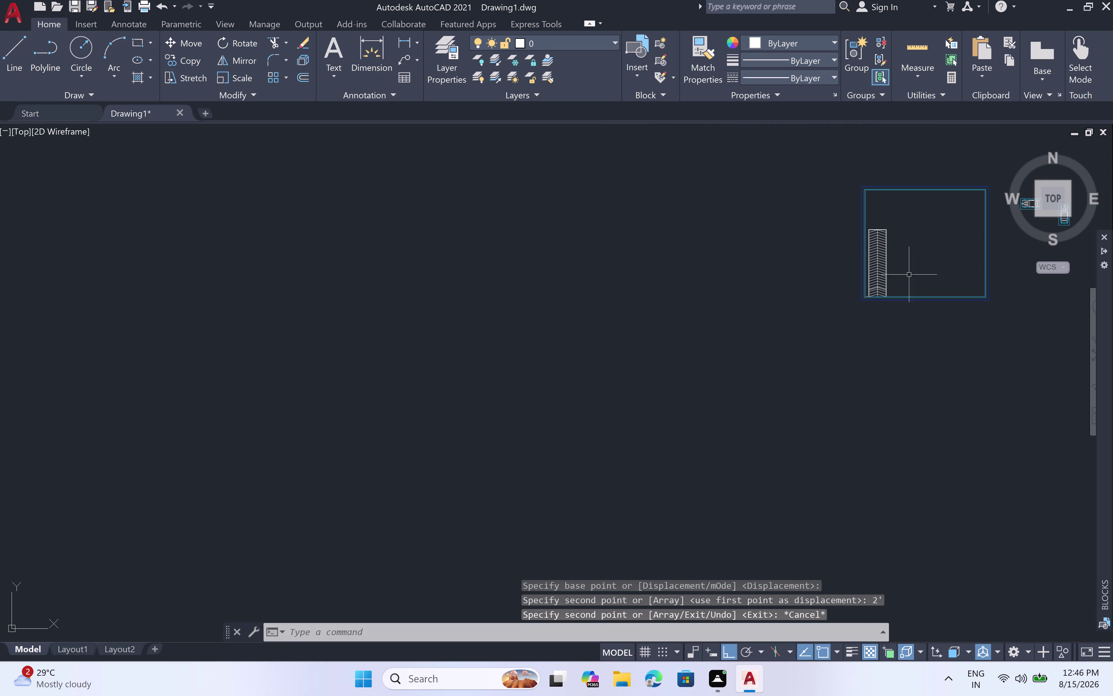
scroll(up, 3)
scroll(up, 3)
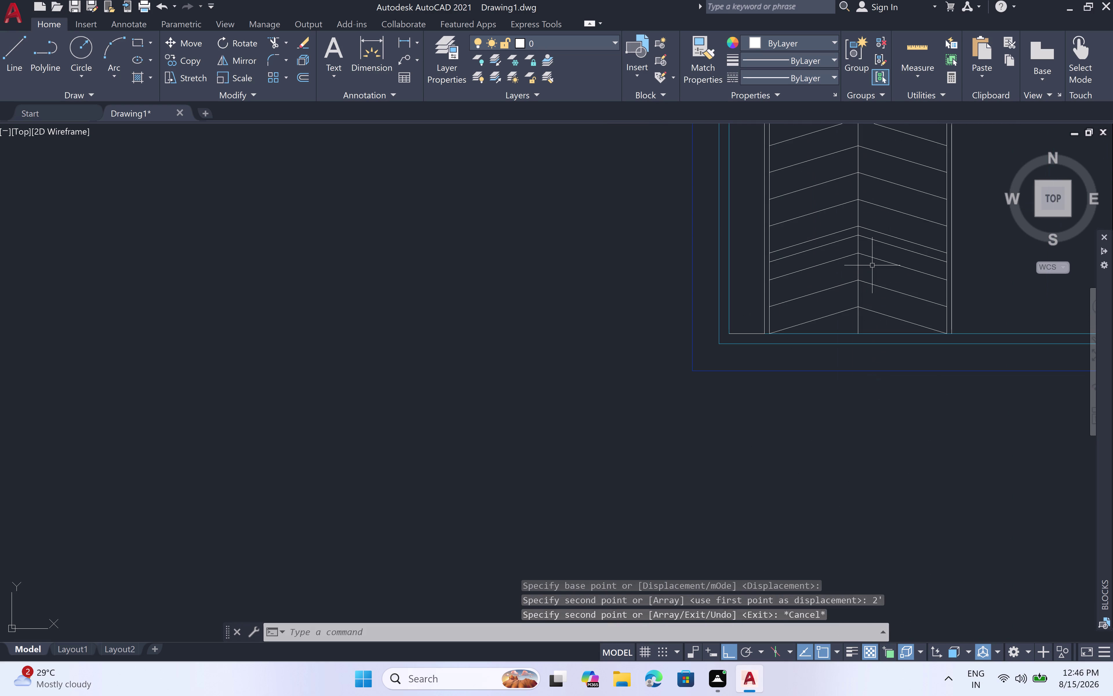
scroll(up, 3)
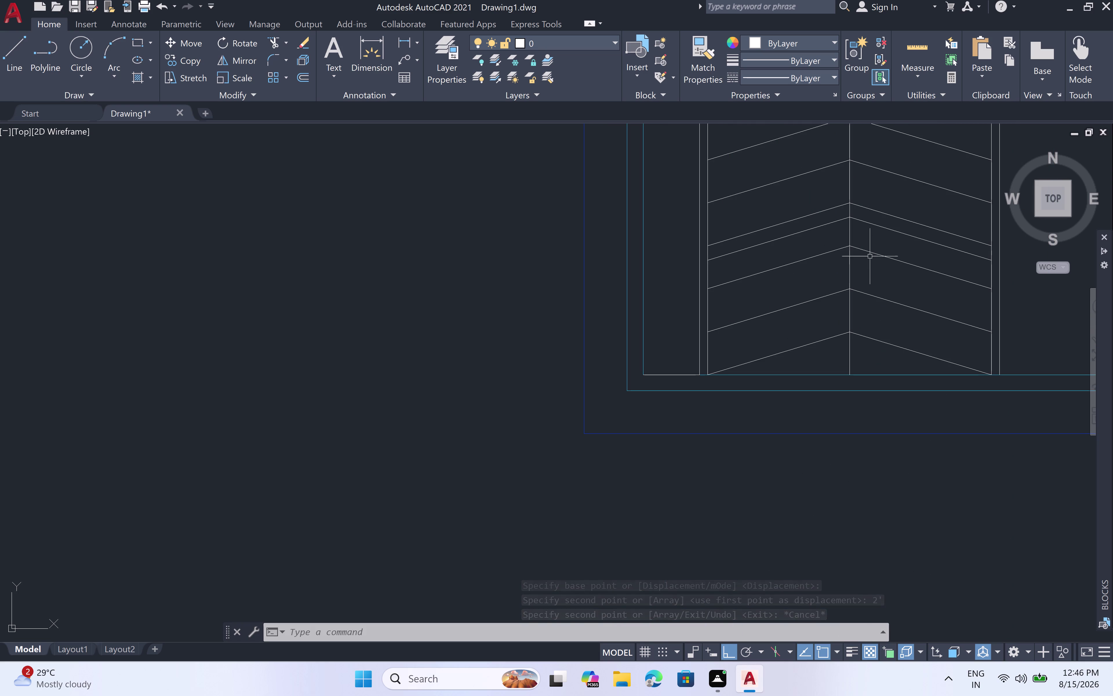
scroll(up, 3)
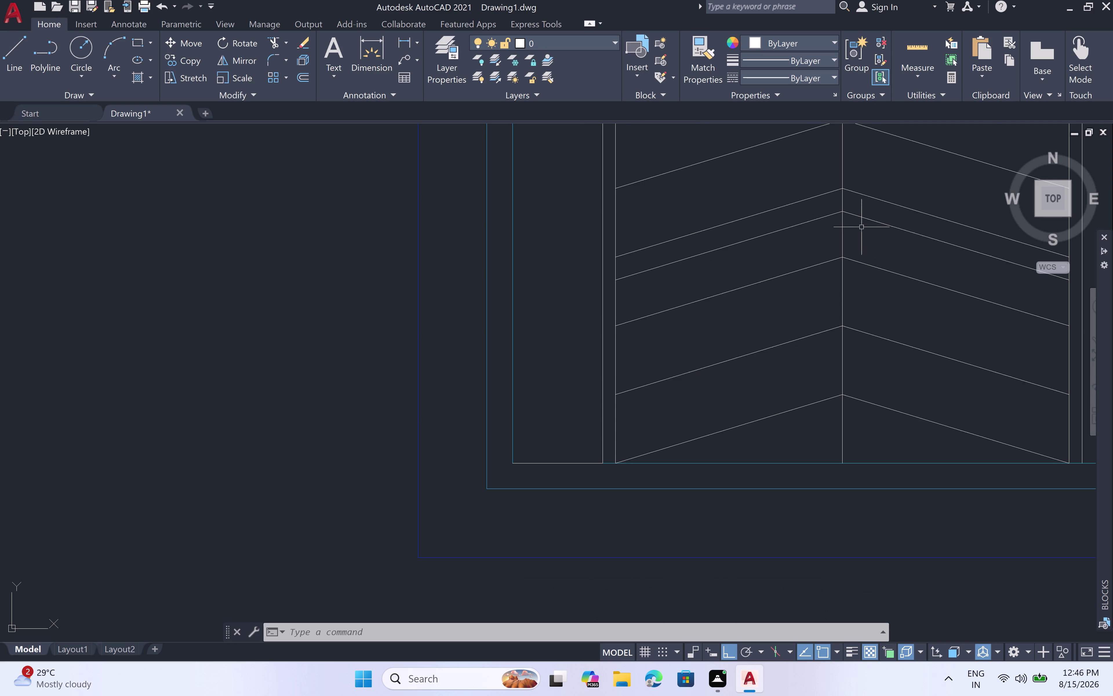
click(853, 191)
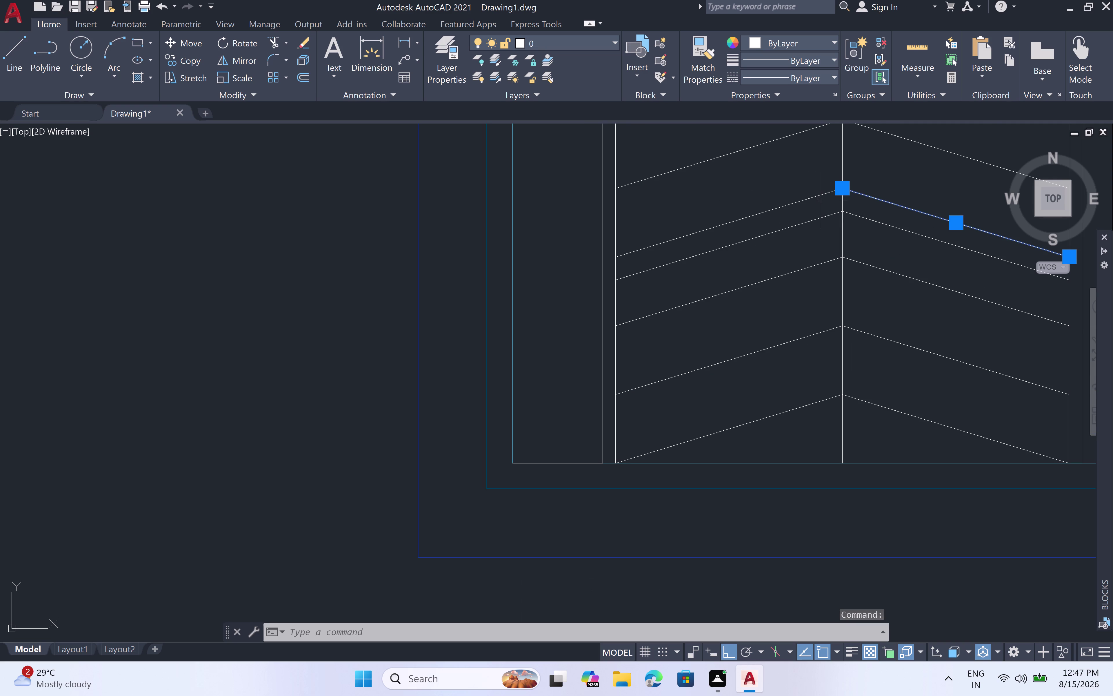
click(811, 197)
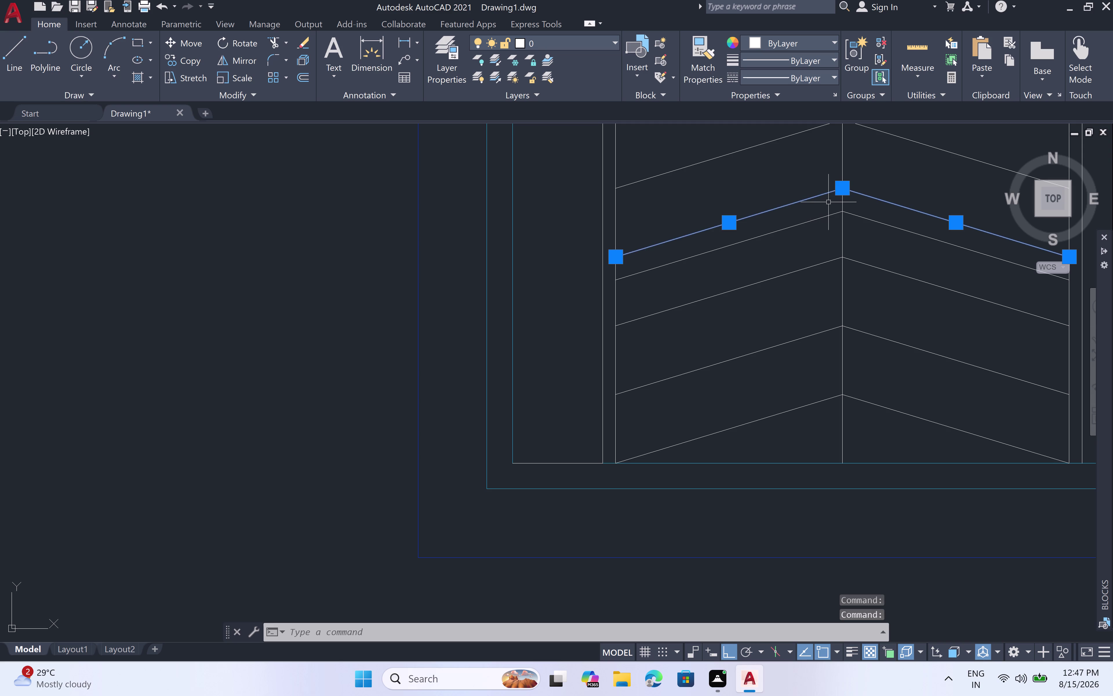
key(m)
key(space)
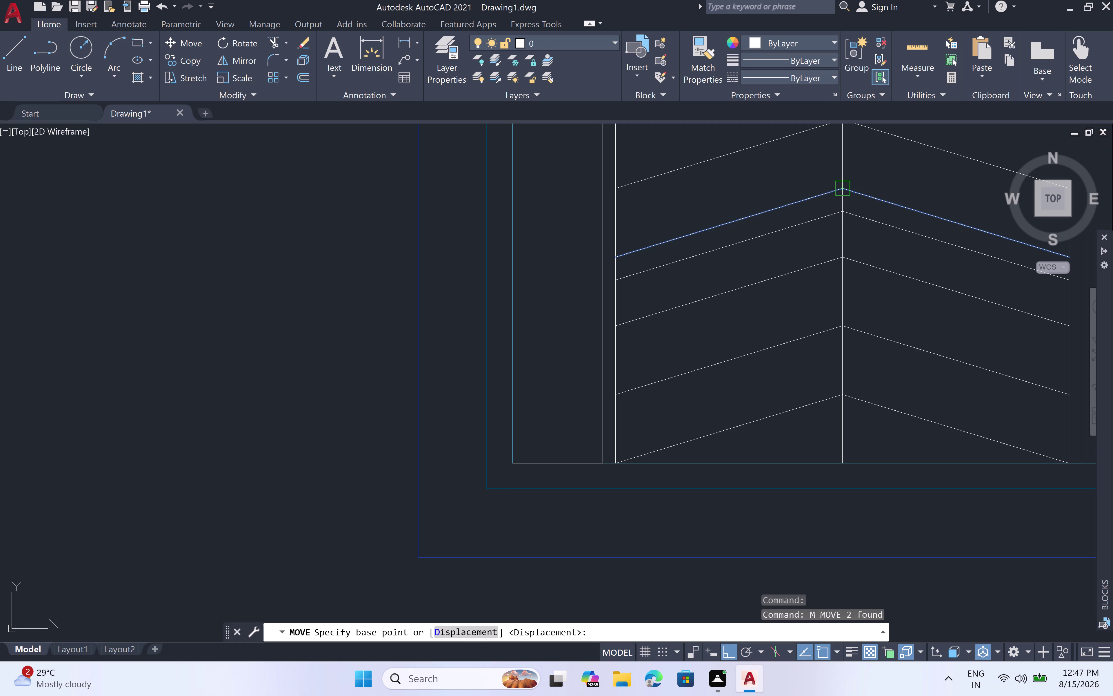
click(843, 190)
click(841, 165)
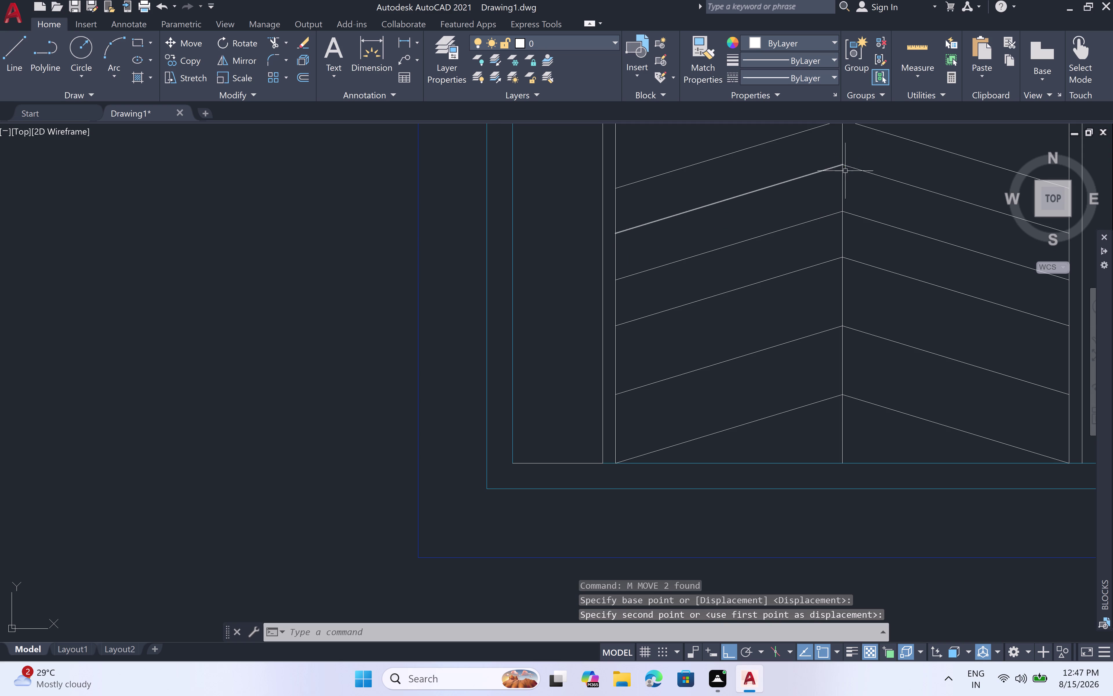
scroll(down, 3)
middle_drag(878, 210, 879, 272)
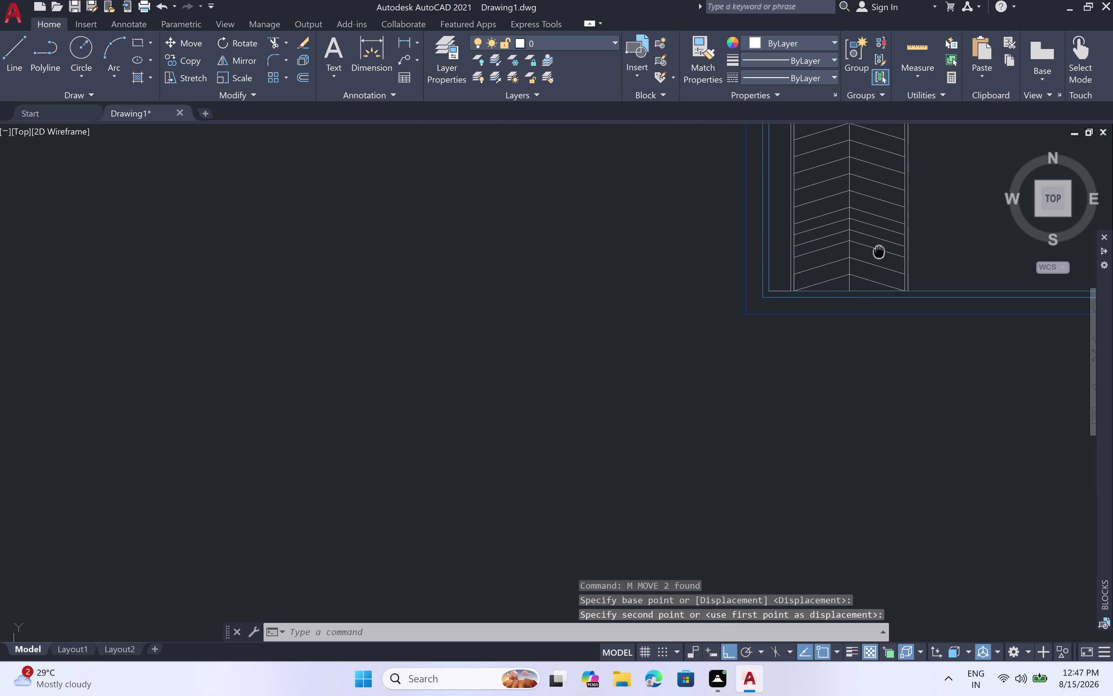
middle_drag(879, 272, 880, 301)
scroll(down, 3)
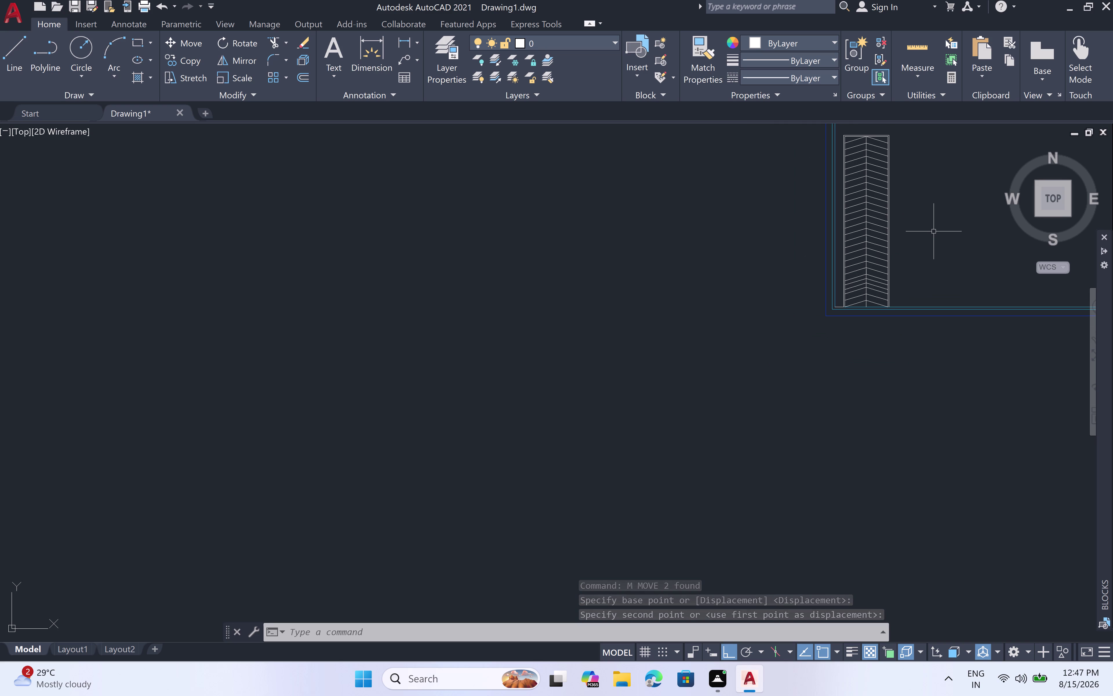
key(Escape)
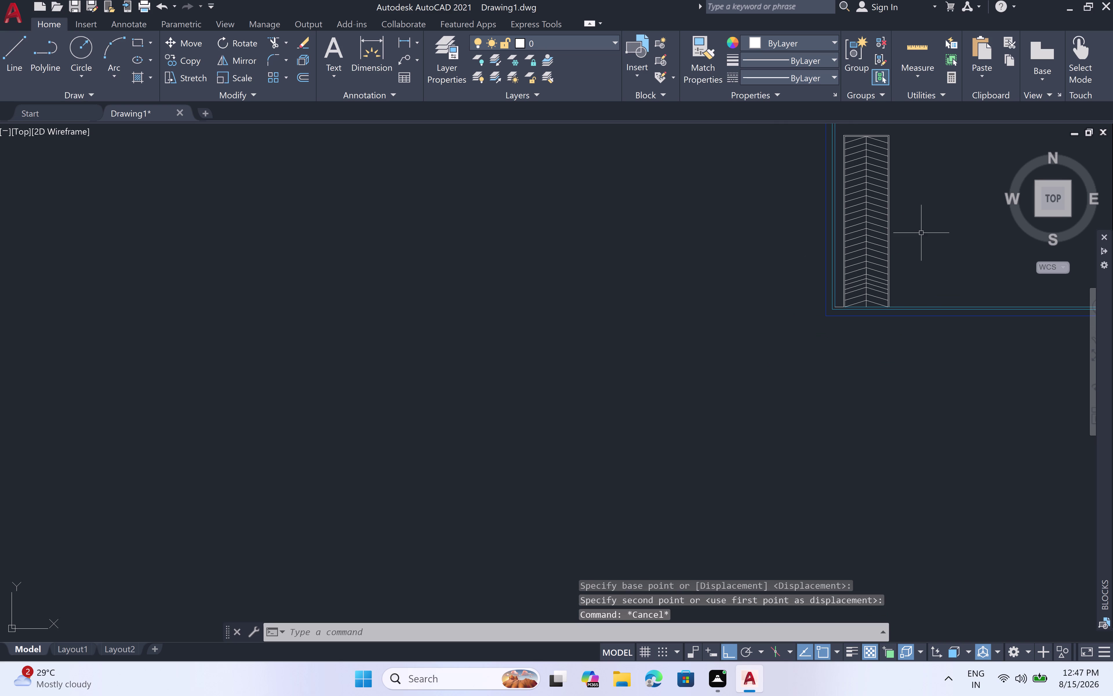
scroll(up, 3)
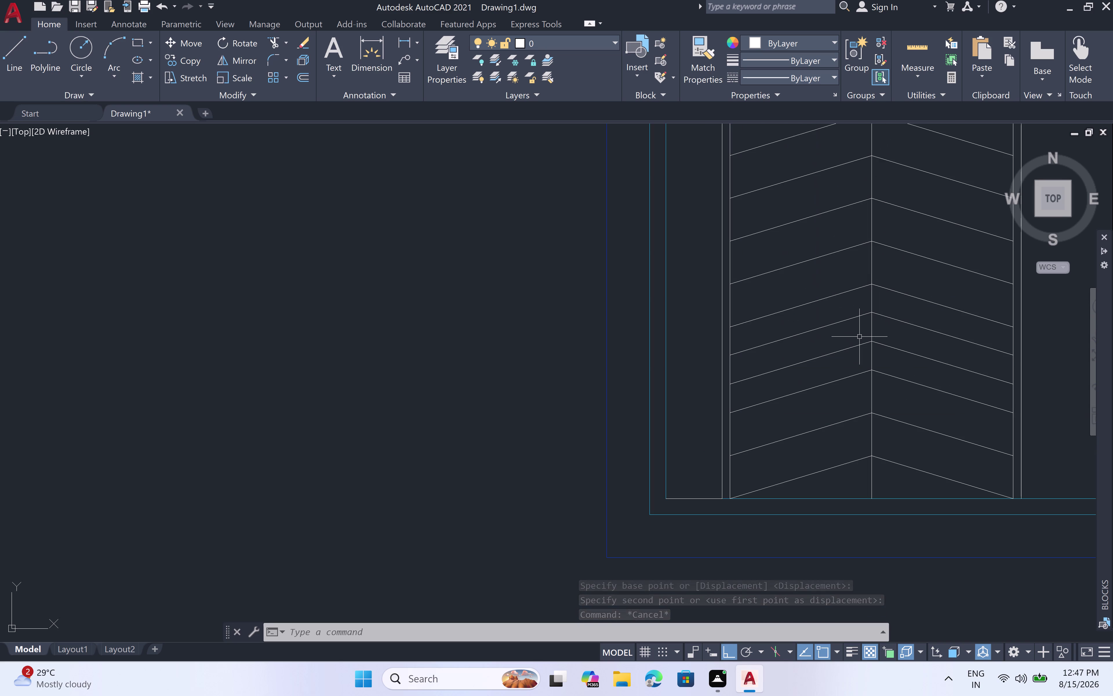
Delete one chevron's two lines from the stack.
click(842, 349)
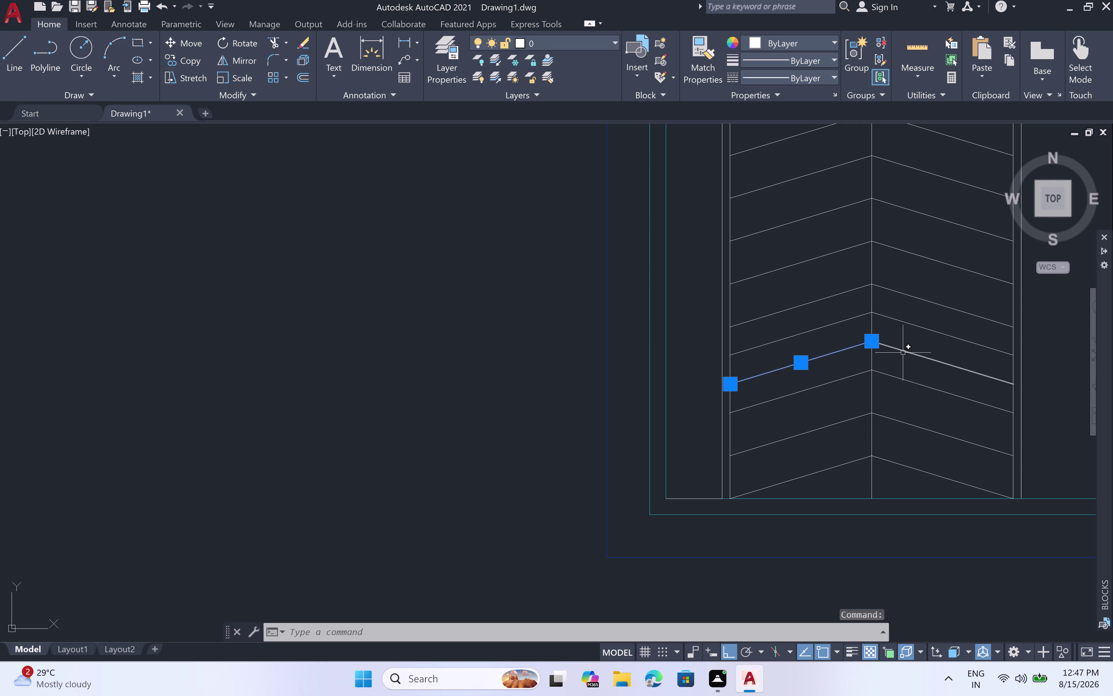
click(904, 353)
key(Delete)
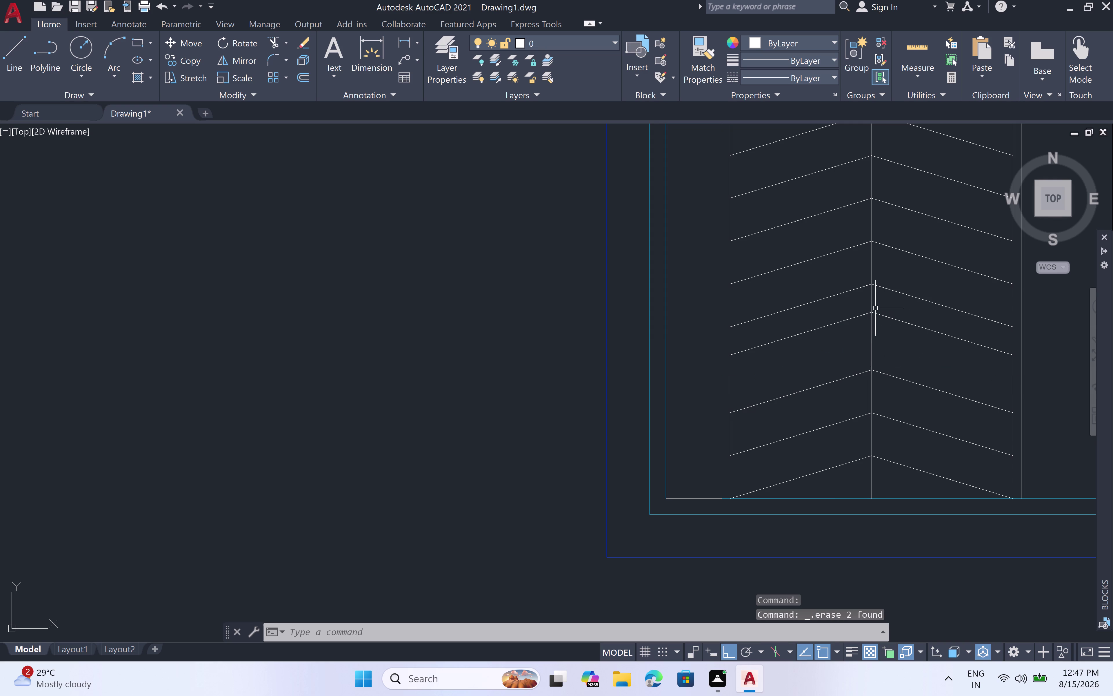
Move the next chevron down from its peak to even the spacing.
click(856, 317)
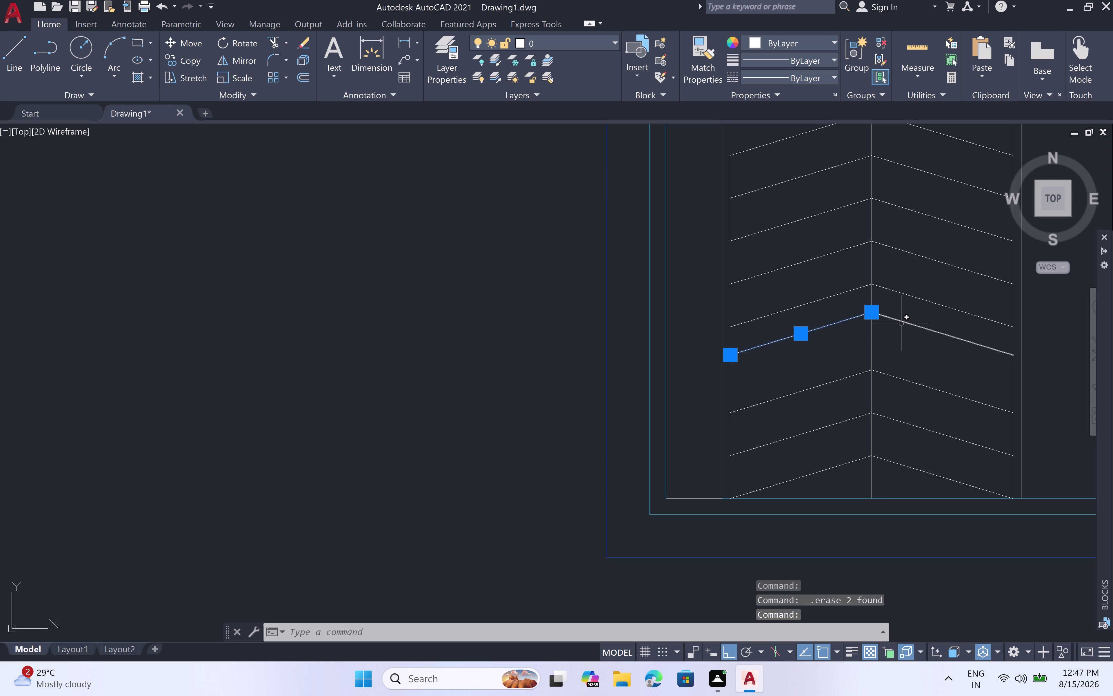
click(902, 324)
key(m)
key(space)
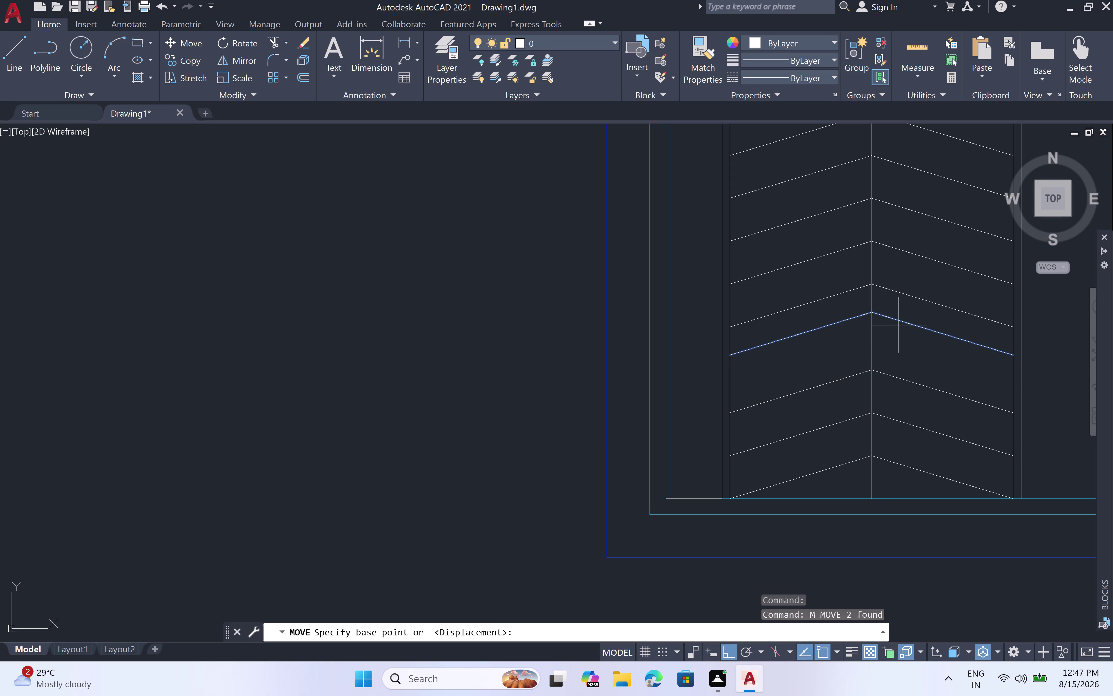
click(868, 311)
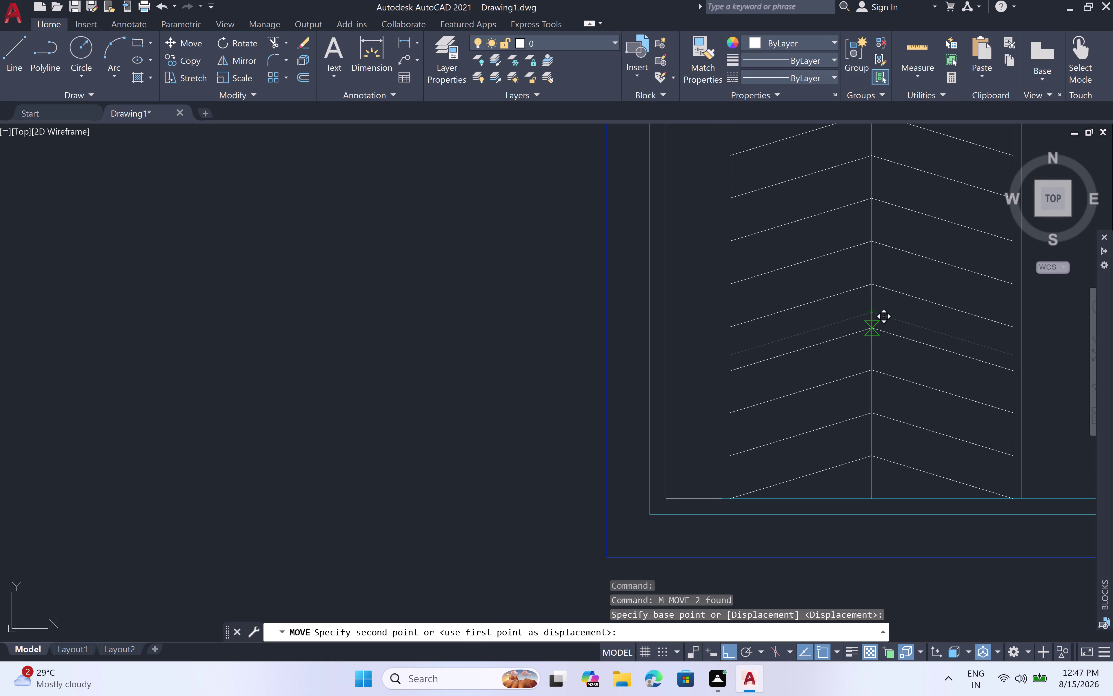
click(874, 328)
scroll(down, 3)
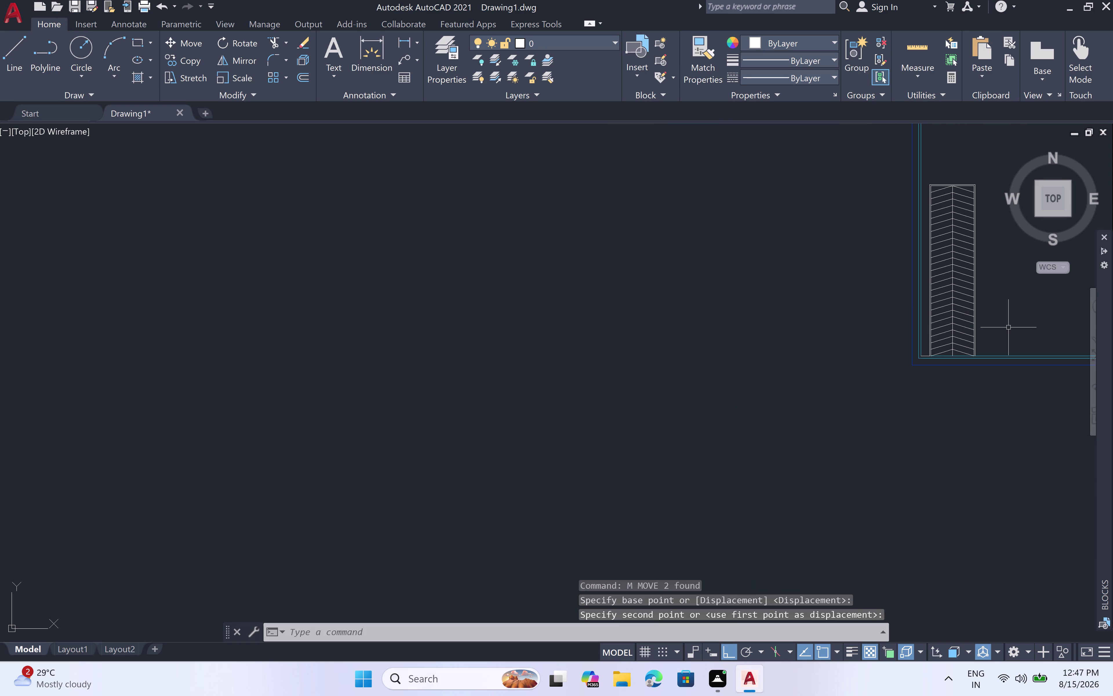
middle_drag(1009, 328, 940, 340)
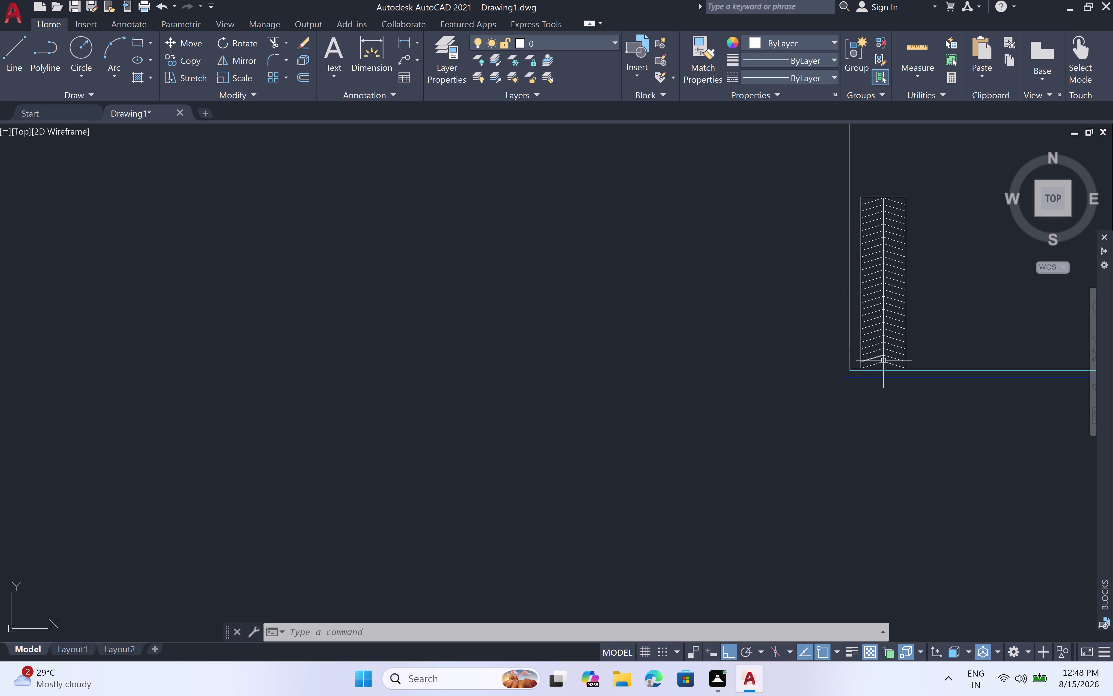
scroll(up, 3)
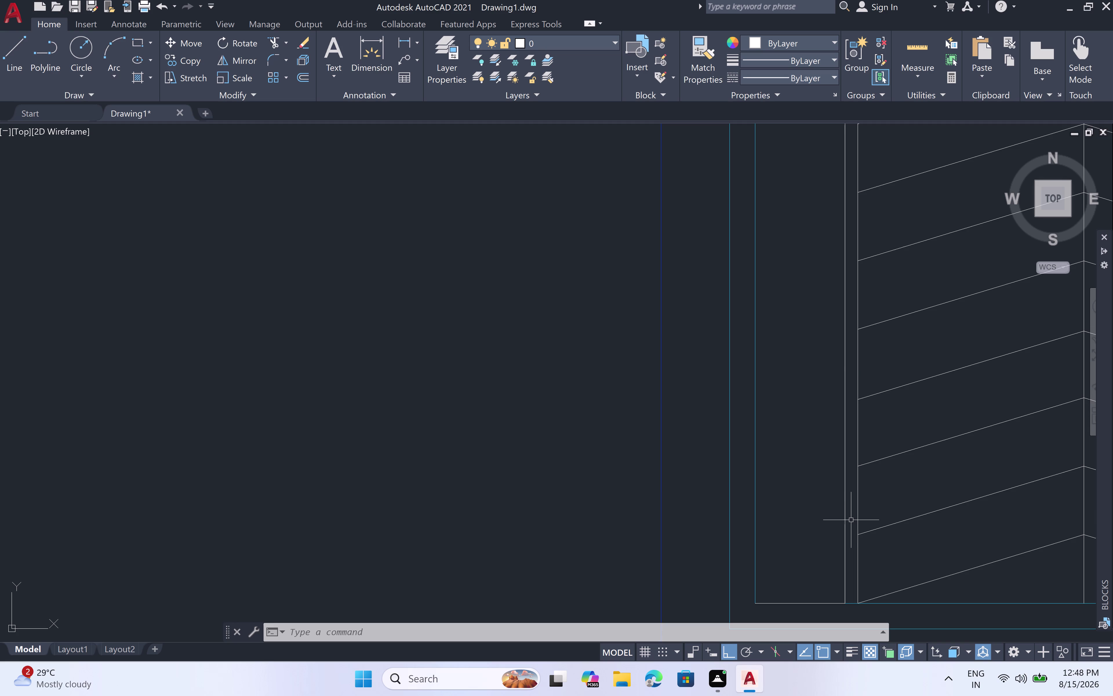
Start a line at the frame edge and draw the rectangle's top edge.
key(l)
key(space)
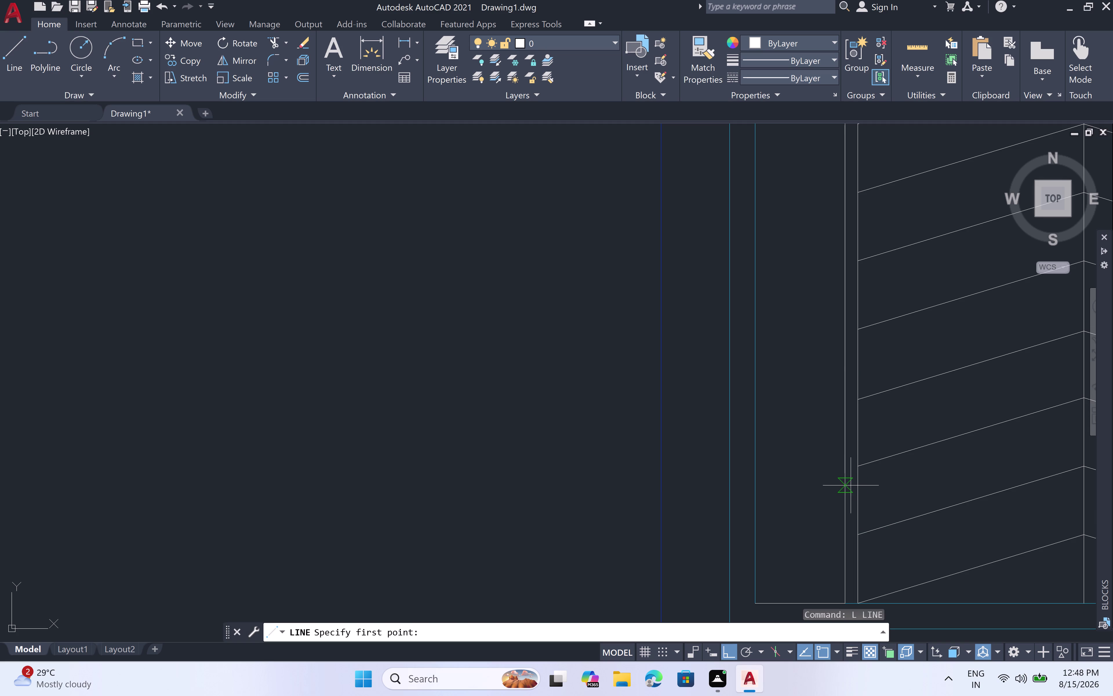
scroll(up, 3)
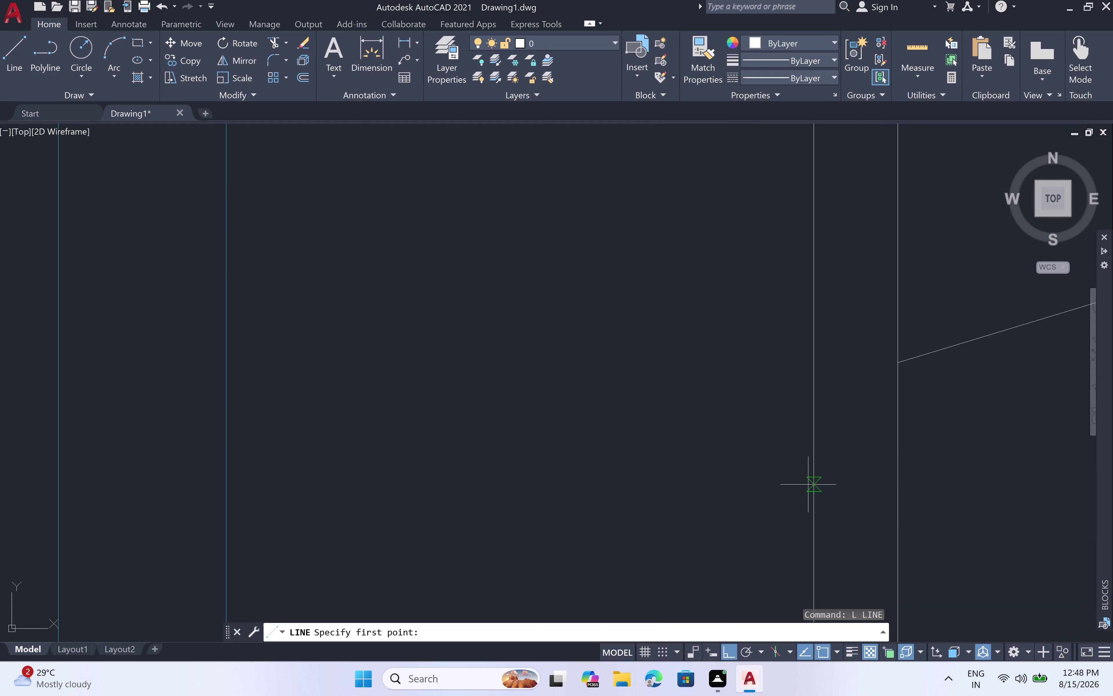
double_click(854, 485)
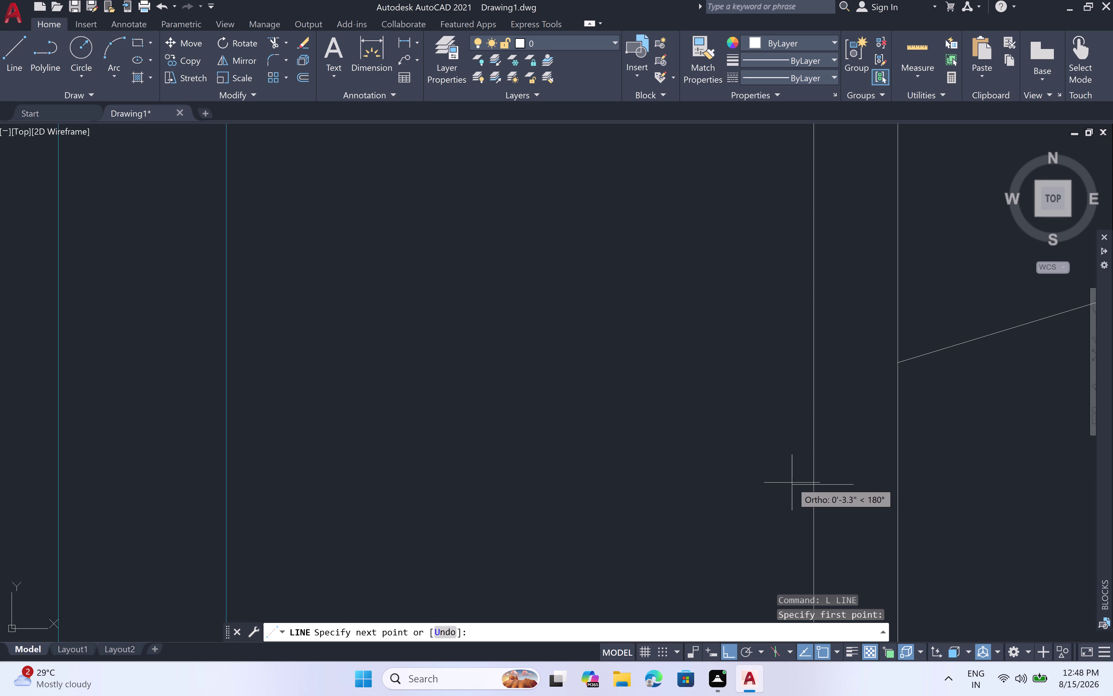
click(774, 484)
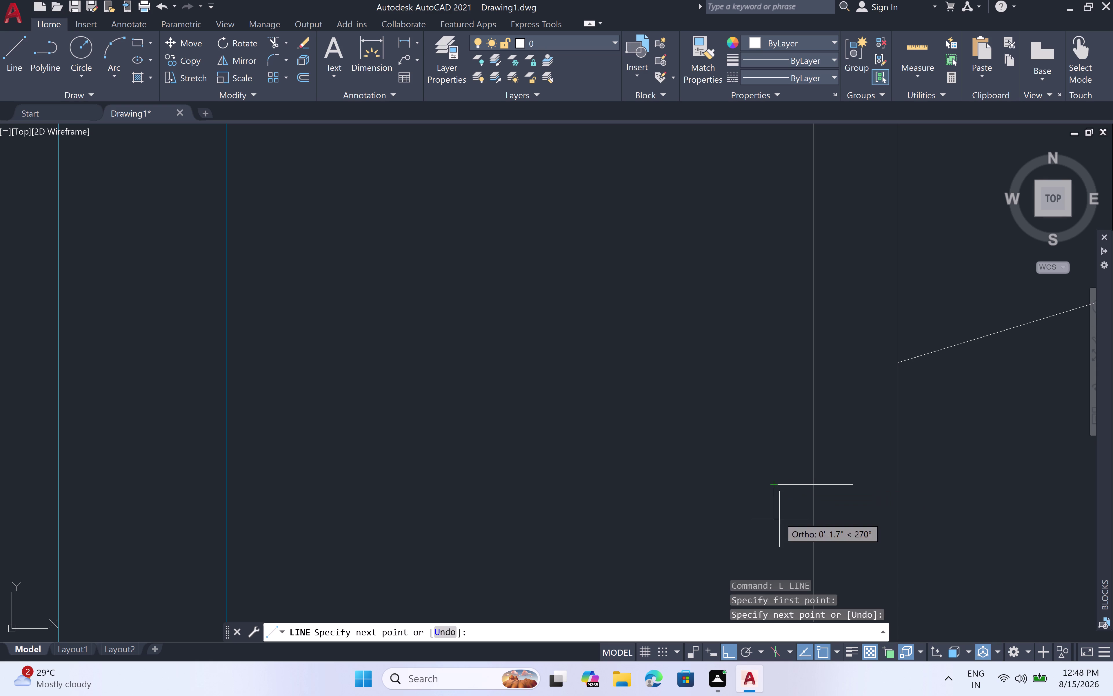
Draw the rectangle's long side, bottom edge and closing side, then end LINE.
scroll(down, 3)
scroll(up, 3)
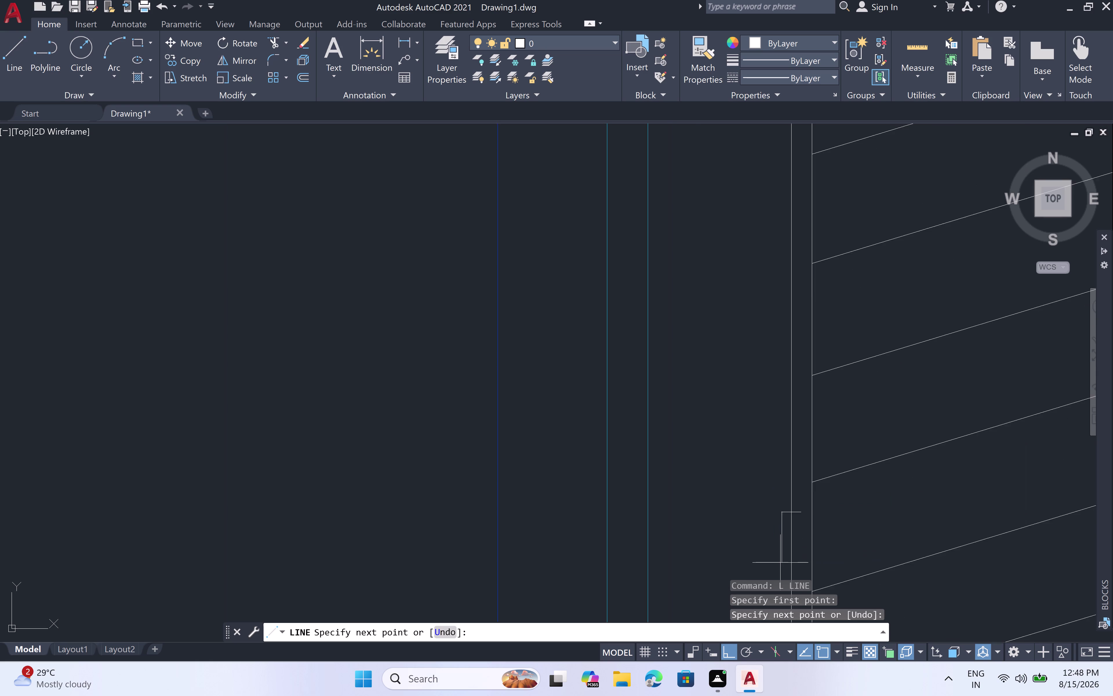
scroll(up, 3)
click(781, 554)
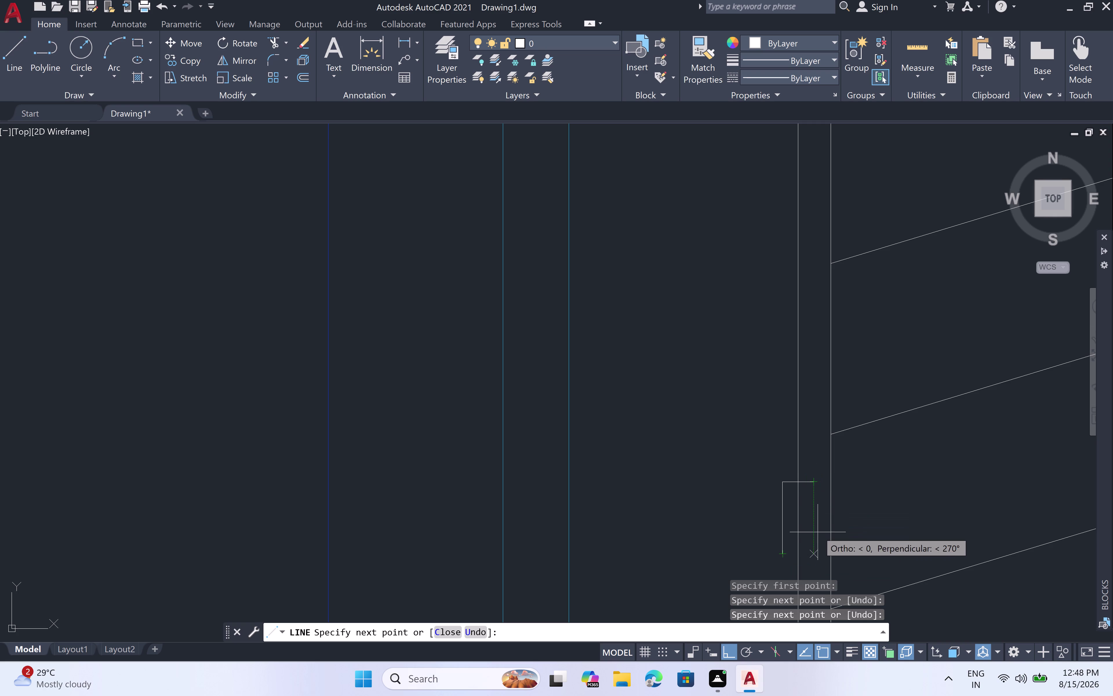
click(814, 554)
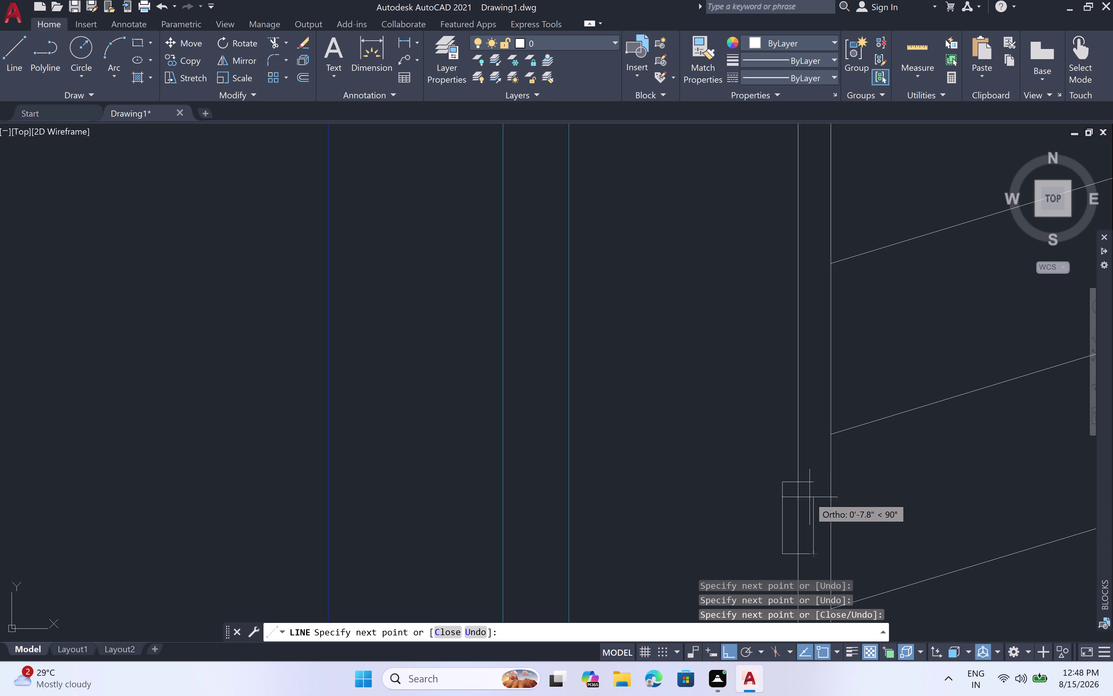
click(812, 482)
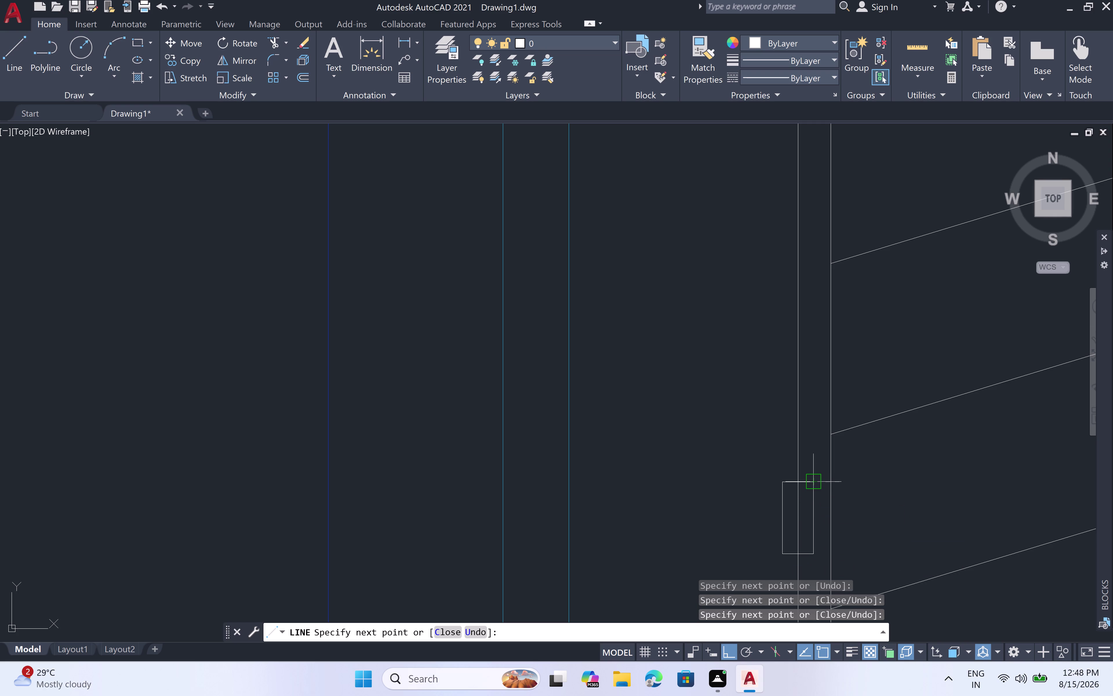
scroll(down, 3)
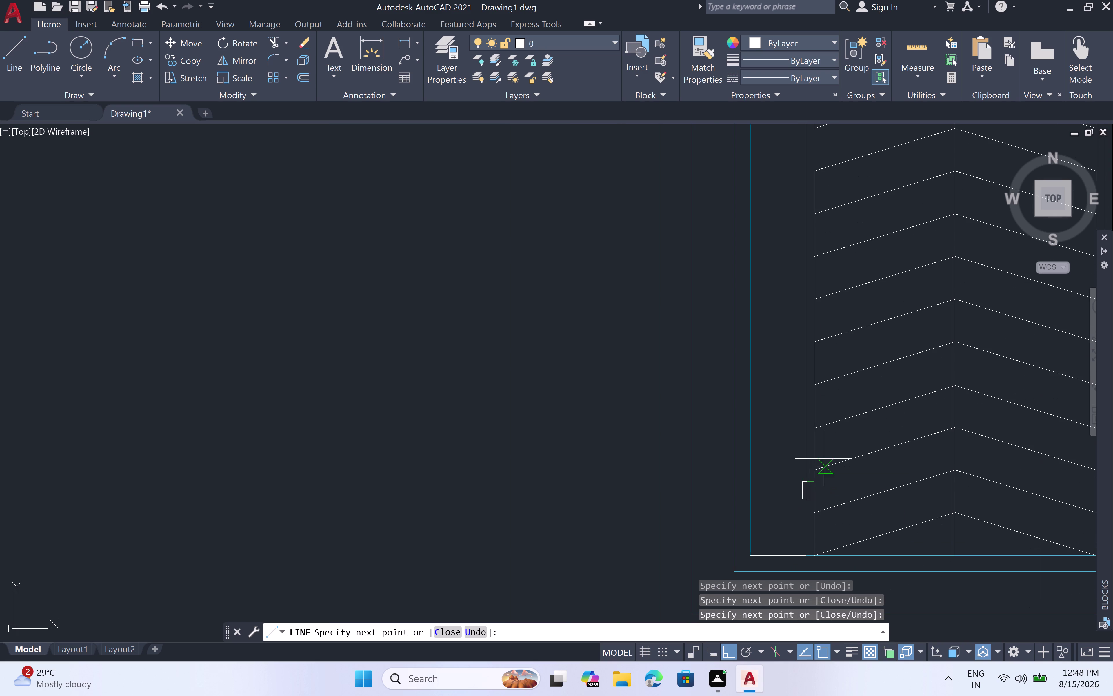
key(Escape)
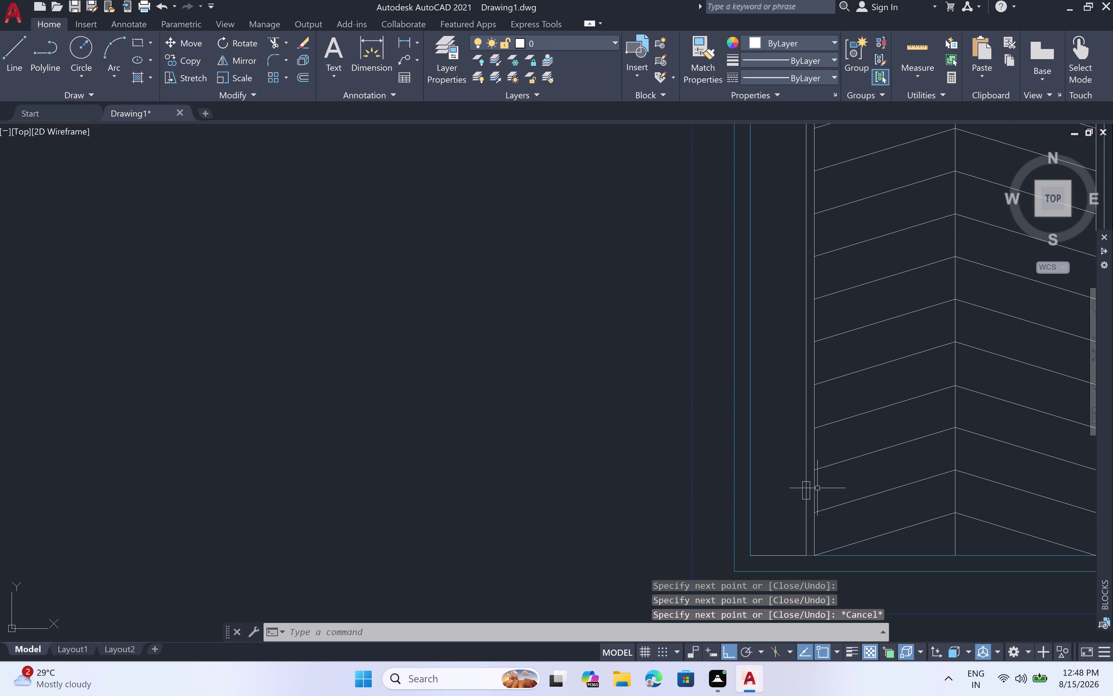
scroll(up, 3)
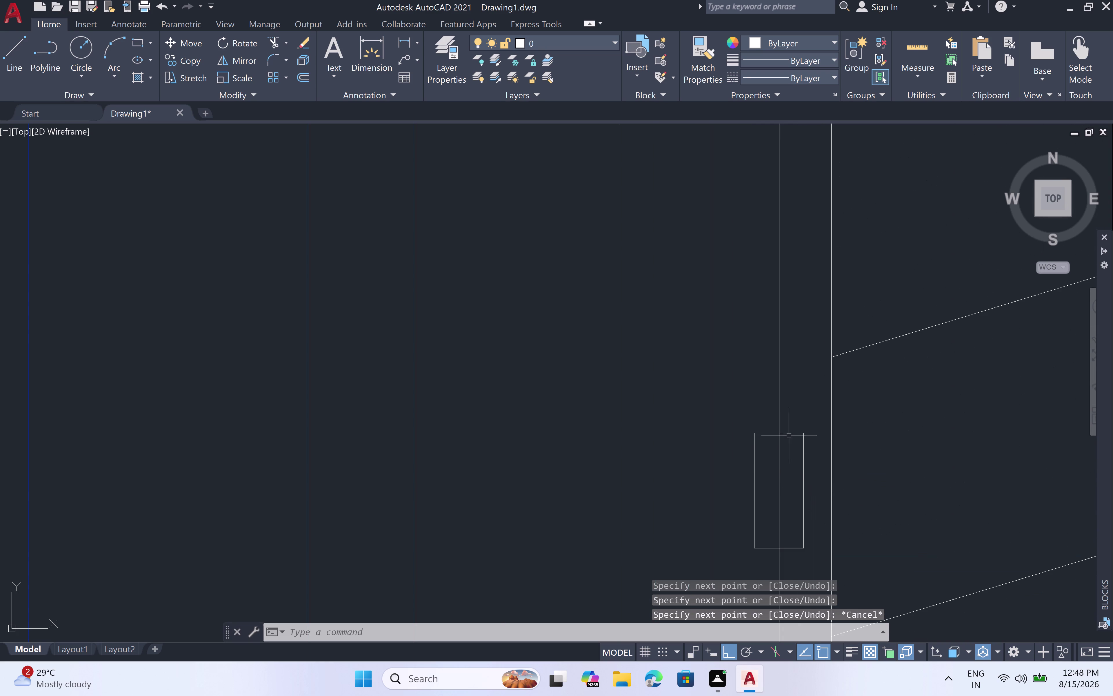
Select the rectangle's four lines and copy them from the bottom corner base point.
click(790, 432)
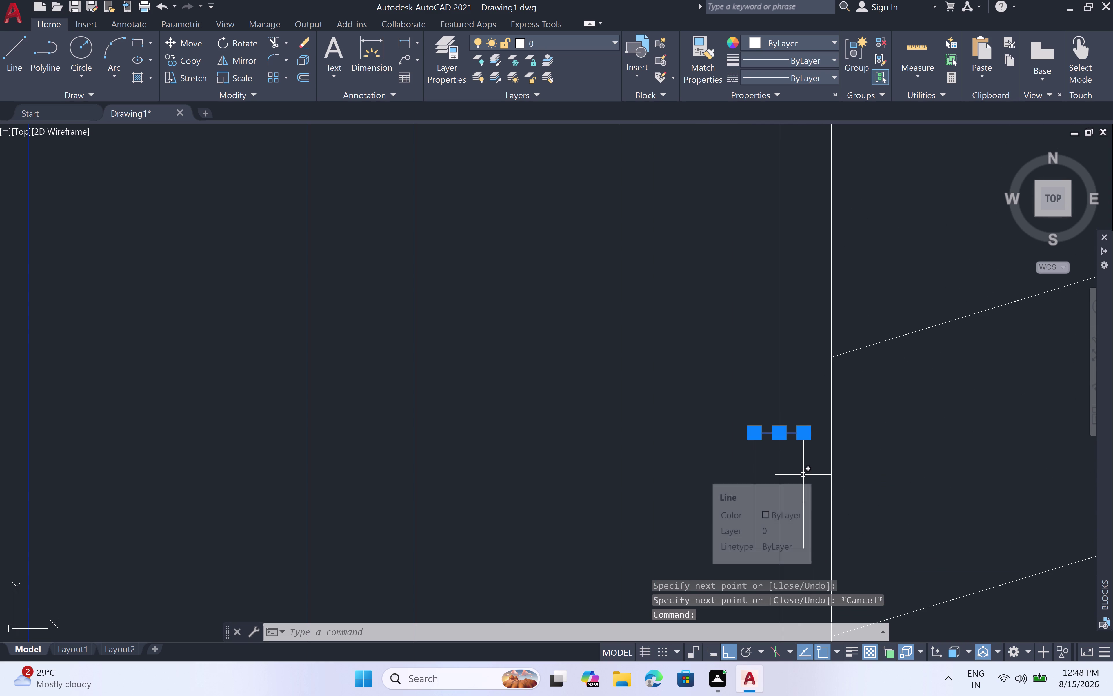
click(803, 474)
click(754, 482)
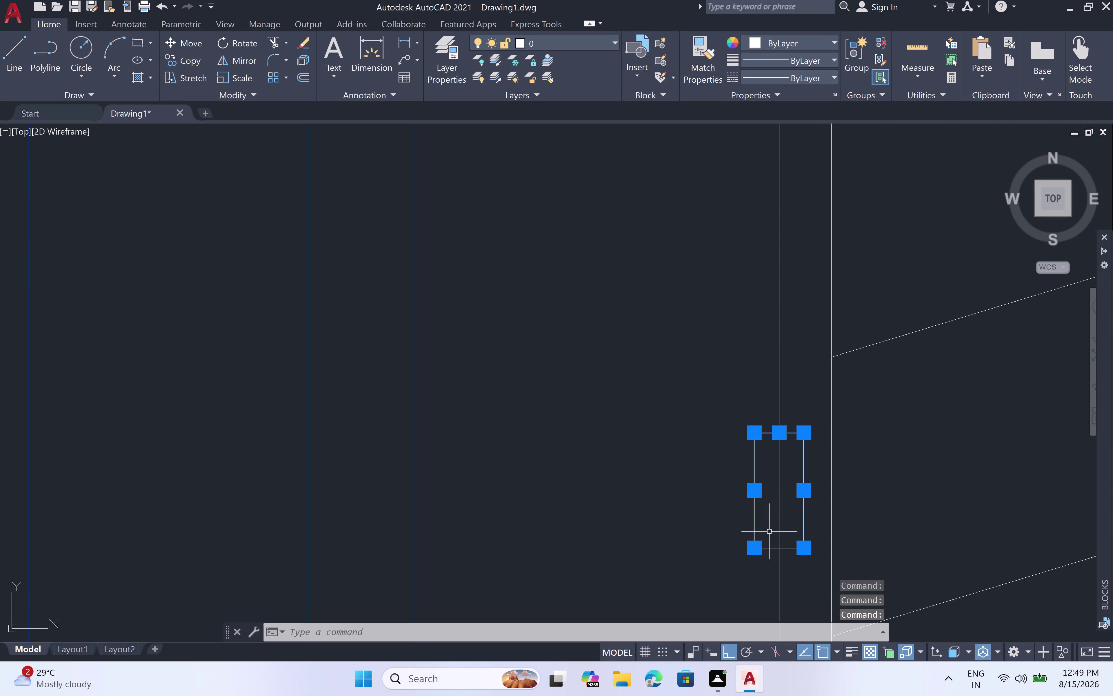
click(772, 549)
key(c)
key(o)
key(space)
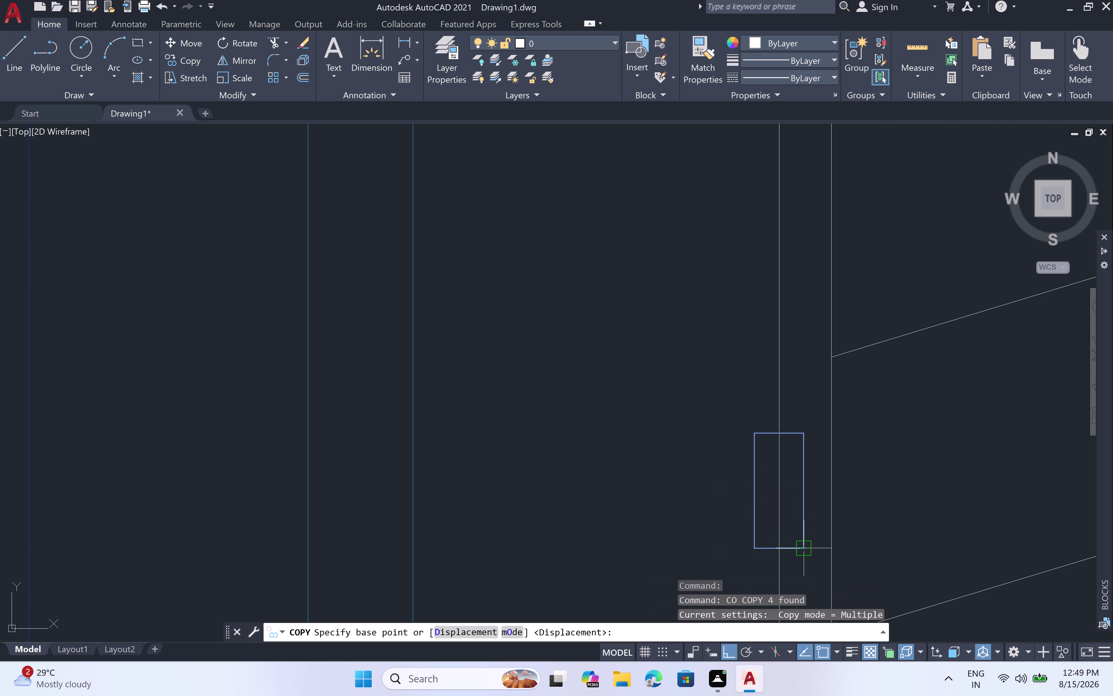
click(807, 549)
scroll(down, 3)
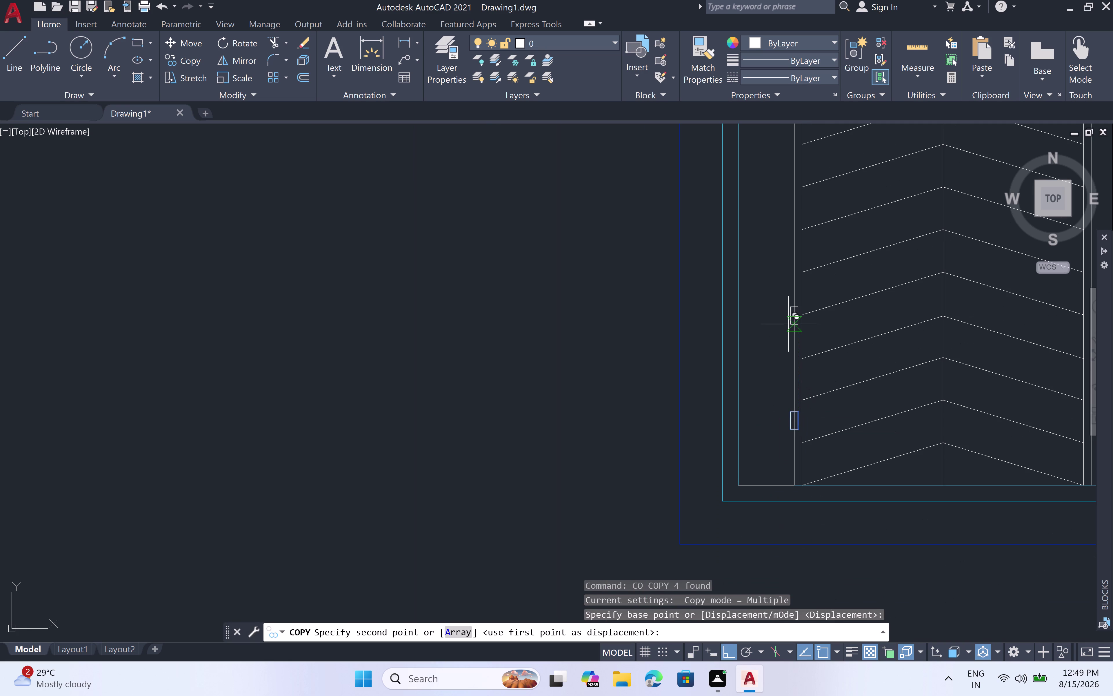